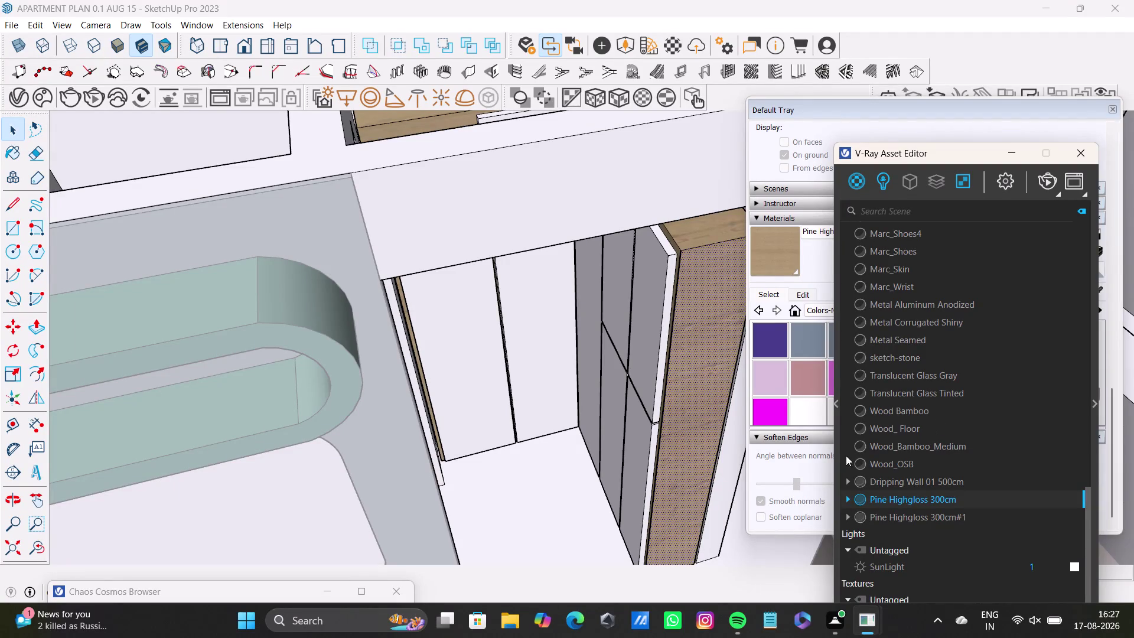
Move the V-Ray Asset Editor down out of the way.
scroll(down, 3)
scroll(up, 3)
scroll(up, 3)
scroll(up, 3)
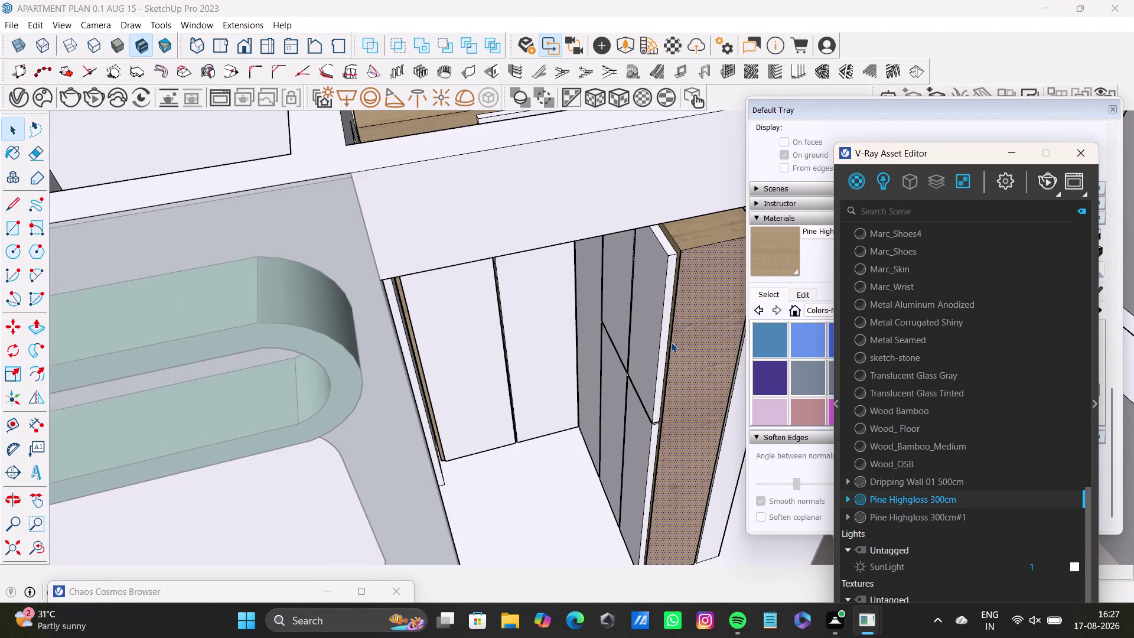
scroll(down, 3)
drag(943, 157, 946, 247)
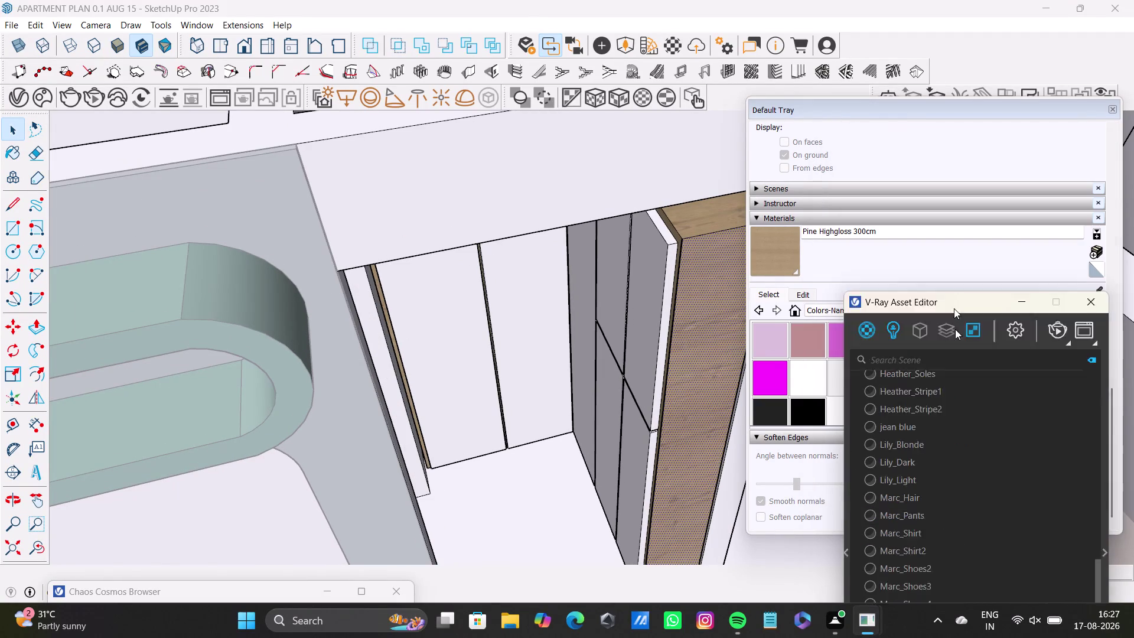
drag(947, 247, 994, 601)
Scroll the named colour swatches and pick 0035_Tan as the paint colour.
scroll(up, 3)
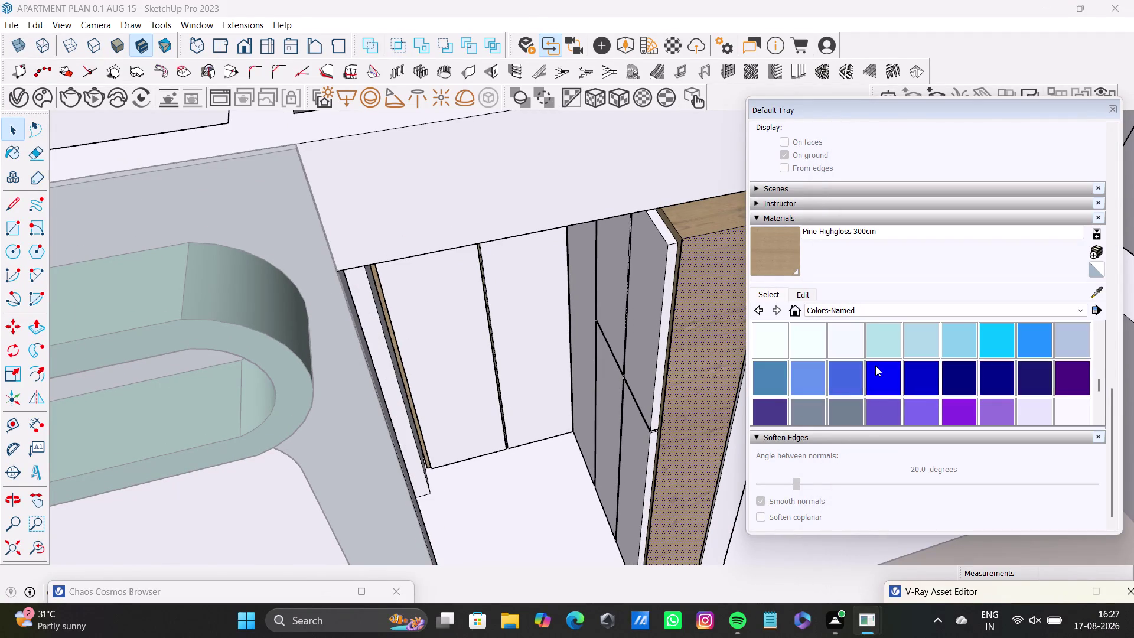
scroll(up, 3)
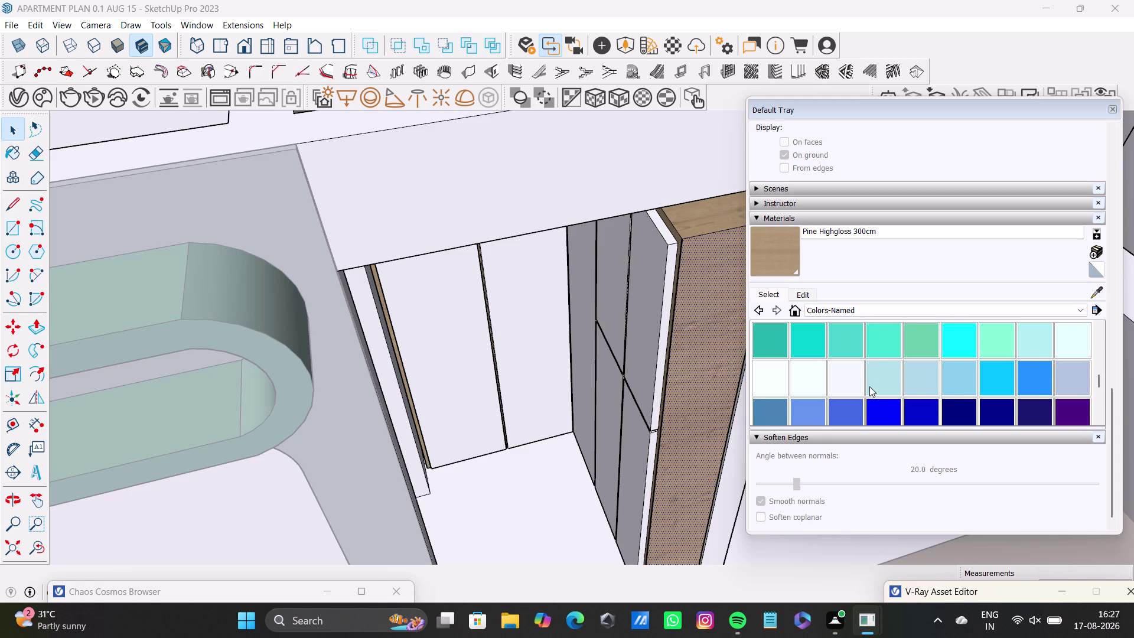
scroll(down, 3)
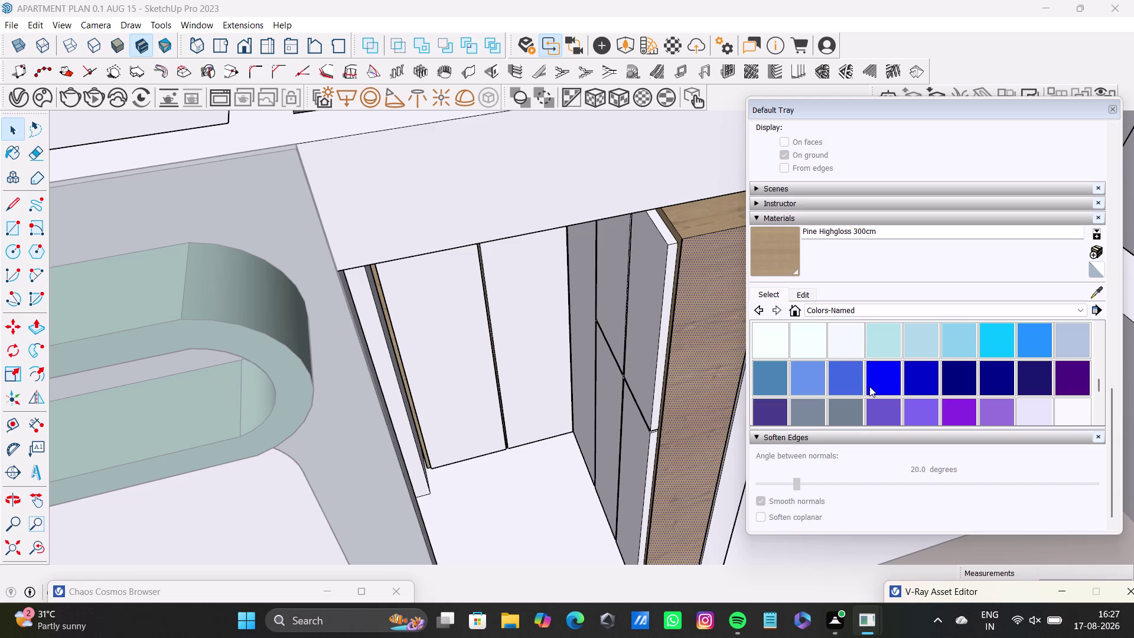
scroll(up, 3)
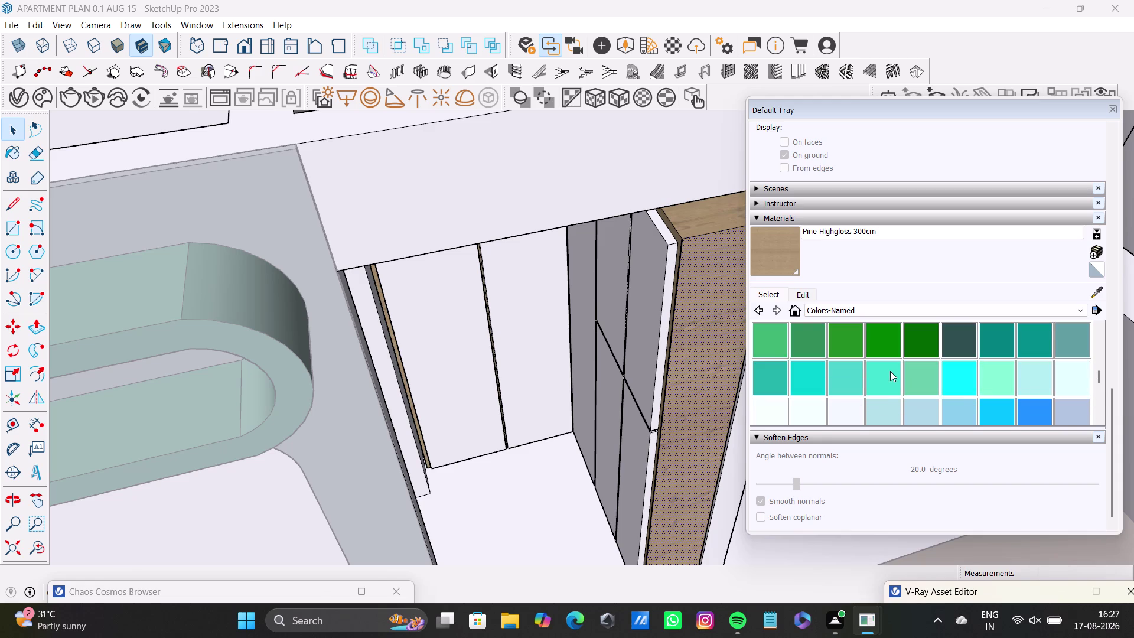
scroll(up, 3)
scroll(up, 3)
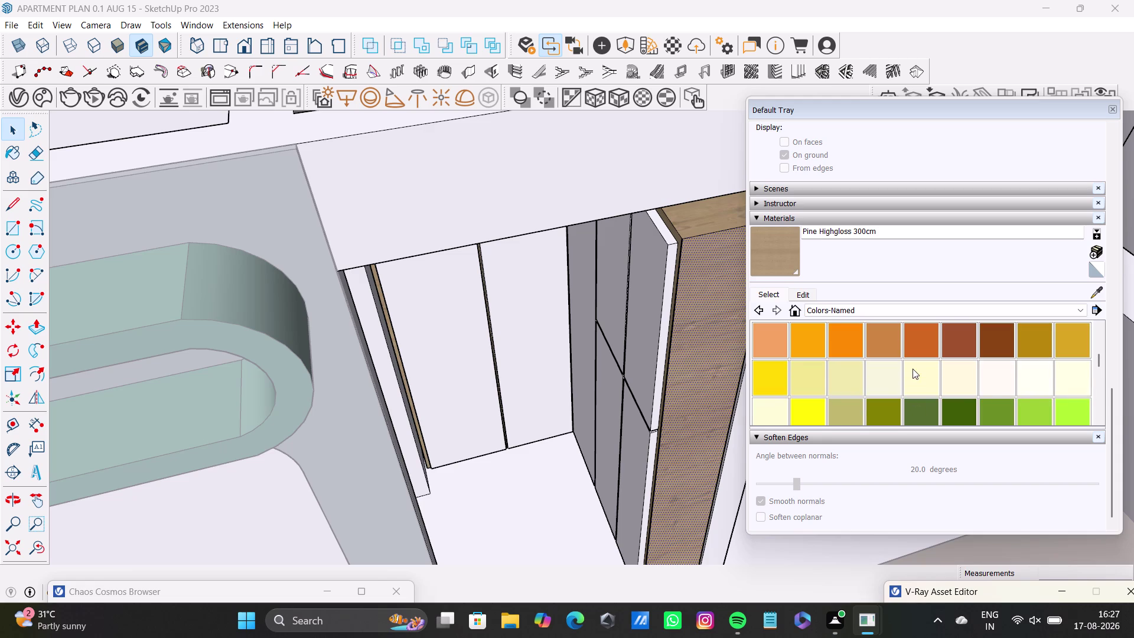
scroll(up, 3)
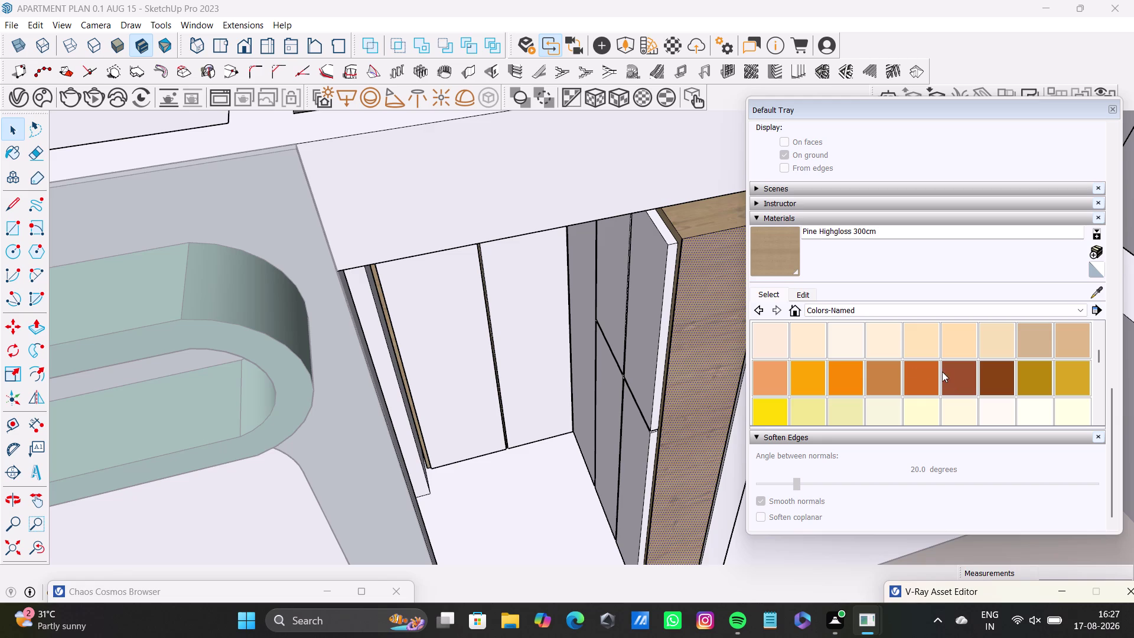
scroll(up, 3)
scroll(down, 3)
click(1037, 381)
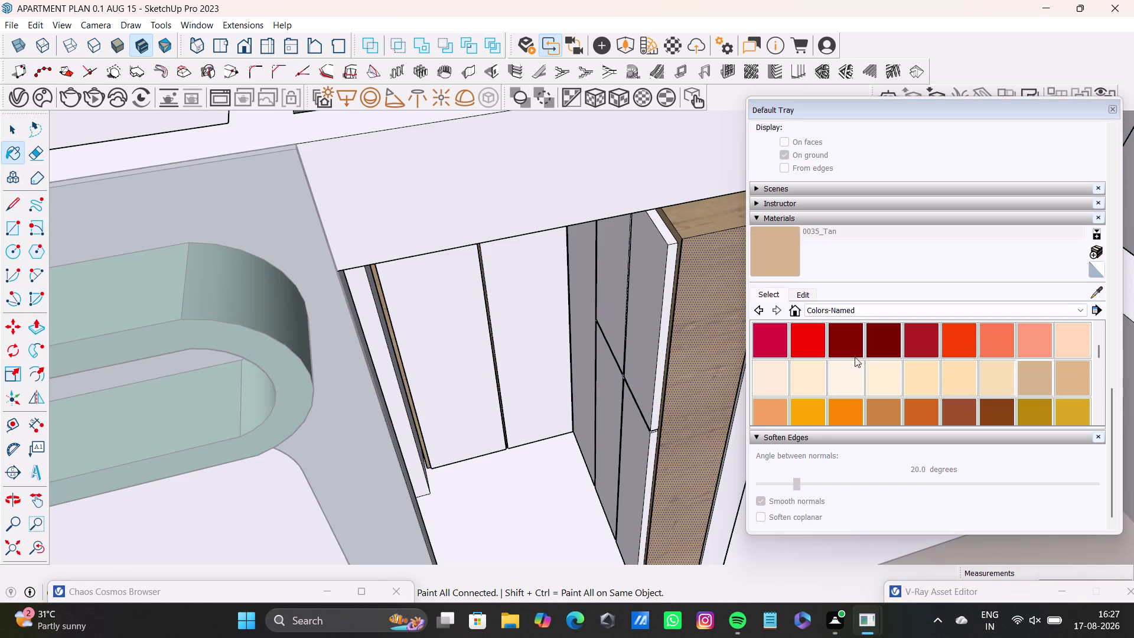
Paint the tall end panel and its edge strips with 0034_Wheat.
click(646, 321)
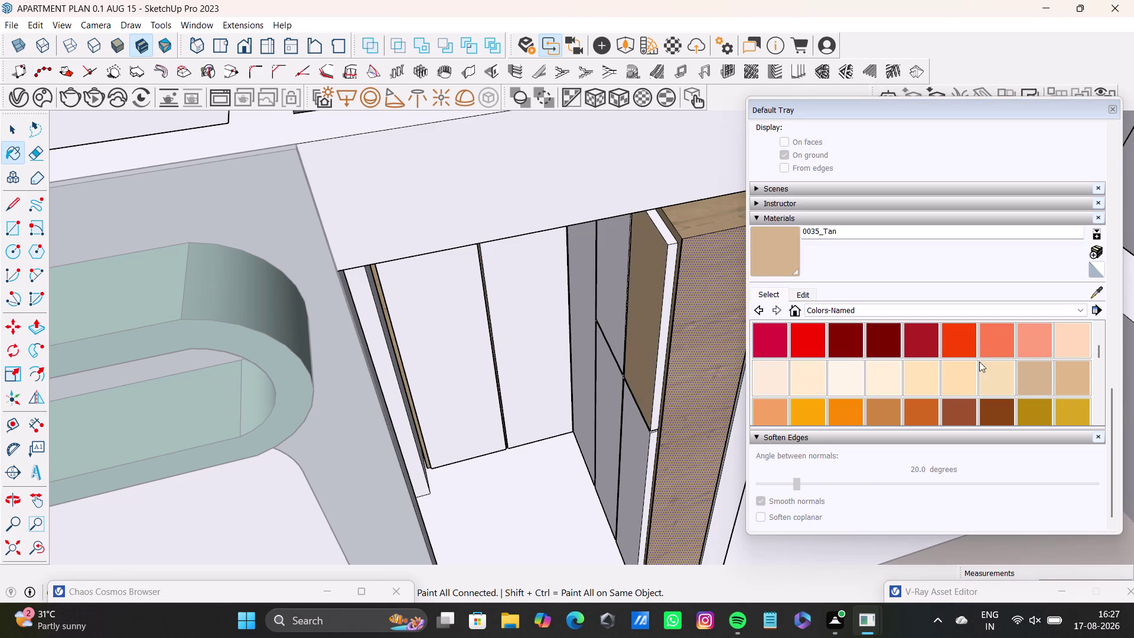
click(990, 382)
click(651, 290)
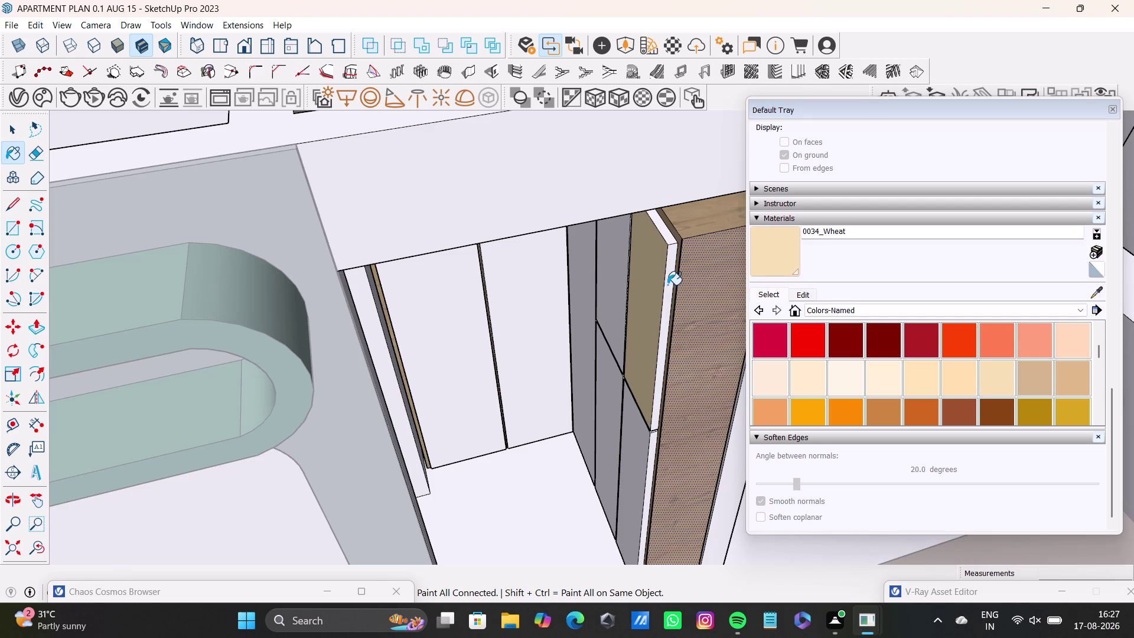
click(667, 285)
click(665, 238)
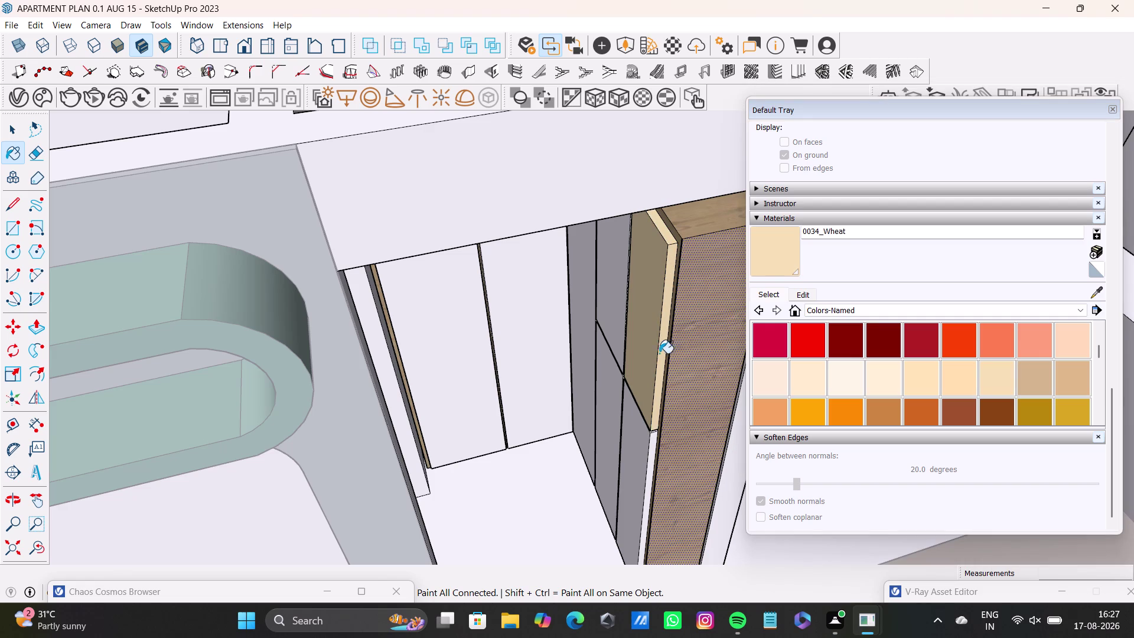
Paint the panel's lower faces and narrow joint edge wheat.
middle_drag(629, 443, 694, 429)
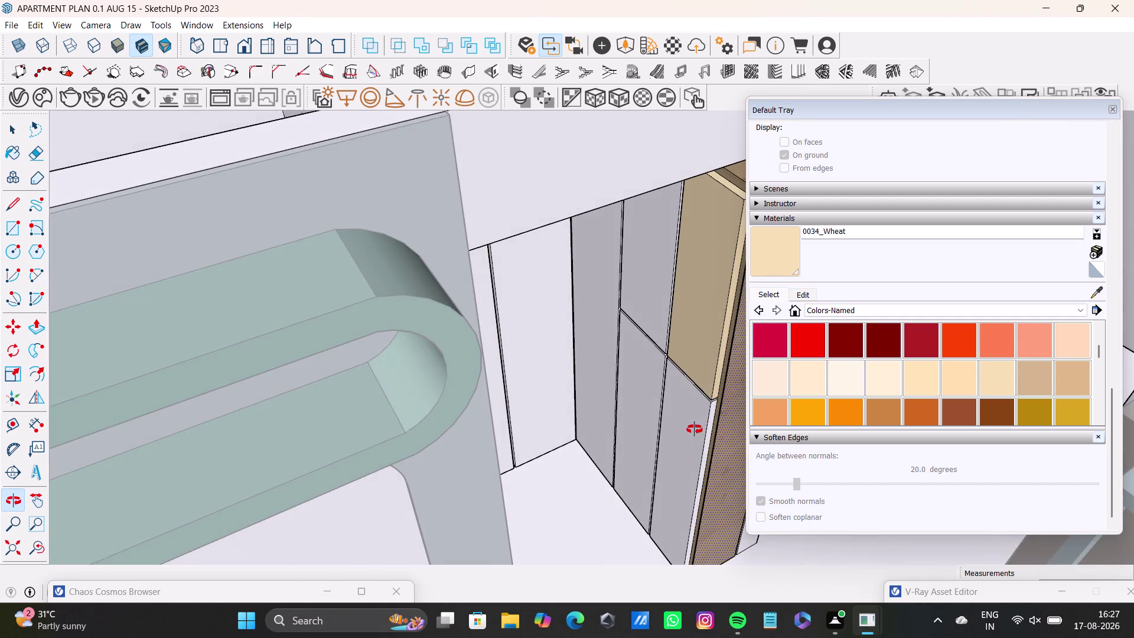
middle_drag(695, 429, 691, 422)
click(690, 417)
click(709, 415)
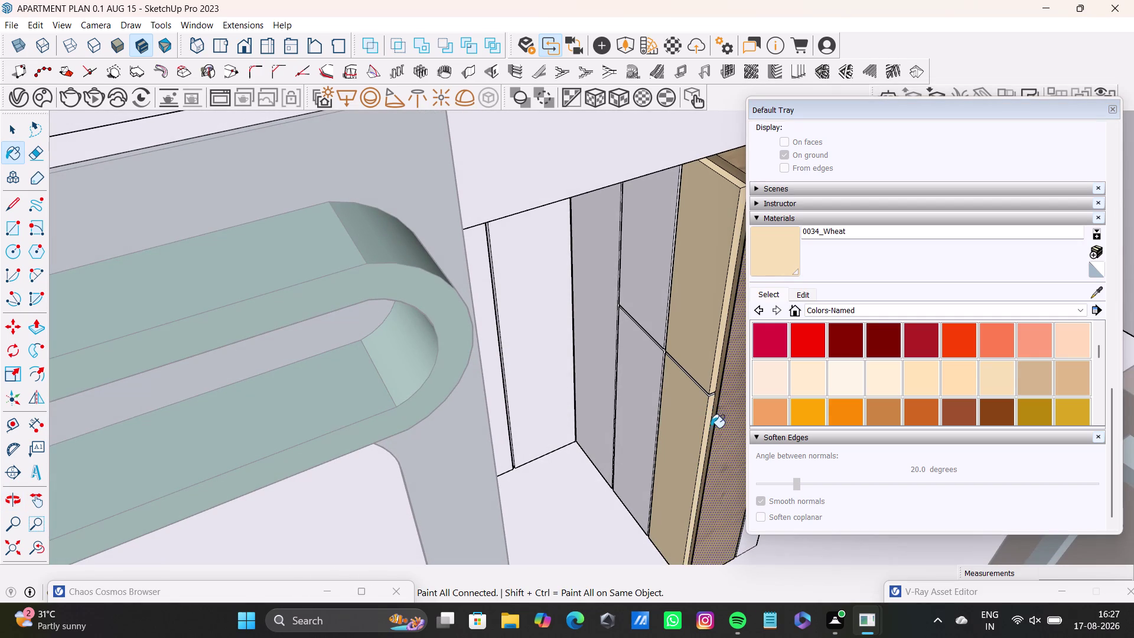
scroll(up, 3)
middle_drag(707, 374, 705, 352)
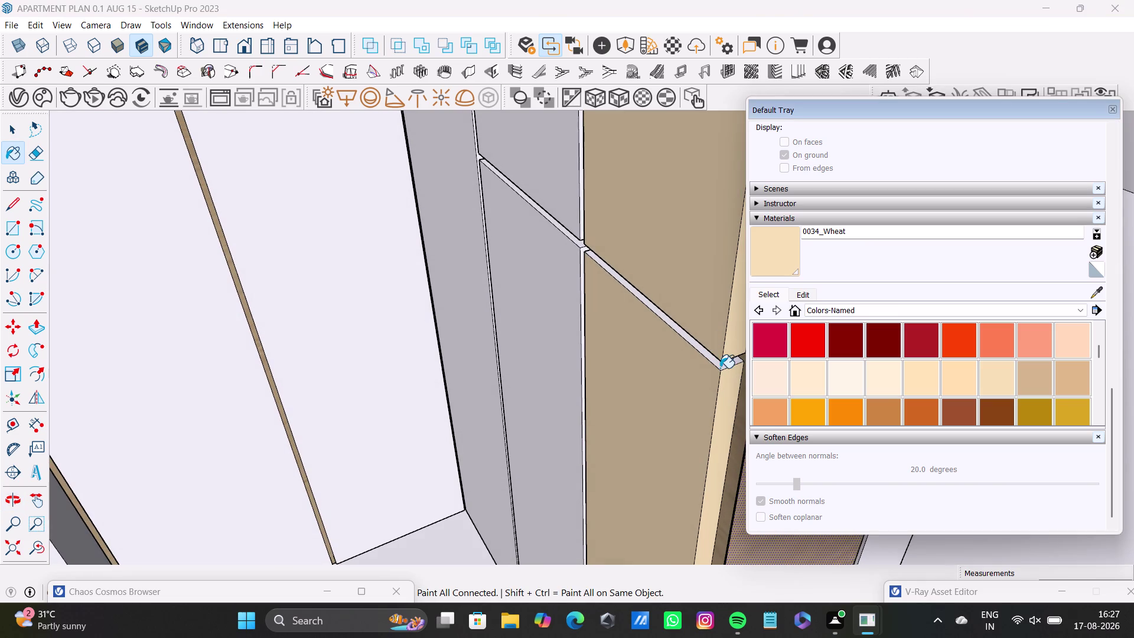
click(724, 363)
scroll(down, 3)
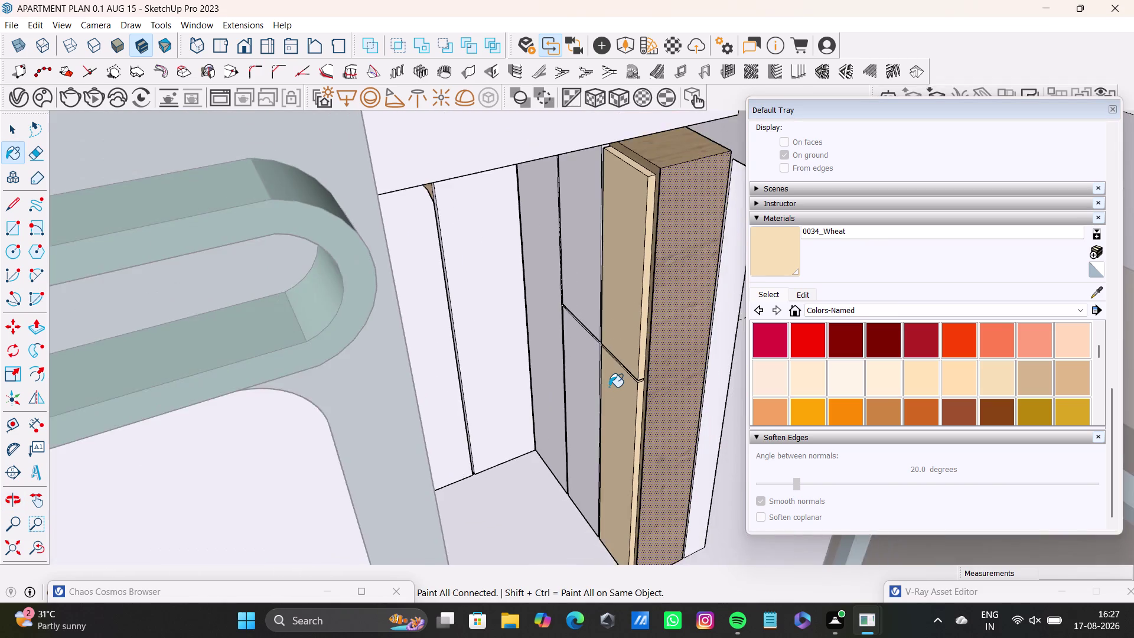
middle_drag(608, 387, 552, 443)
scroll(down, 3)
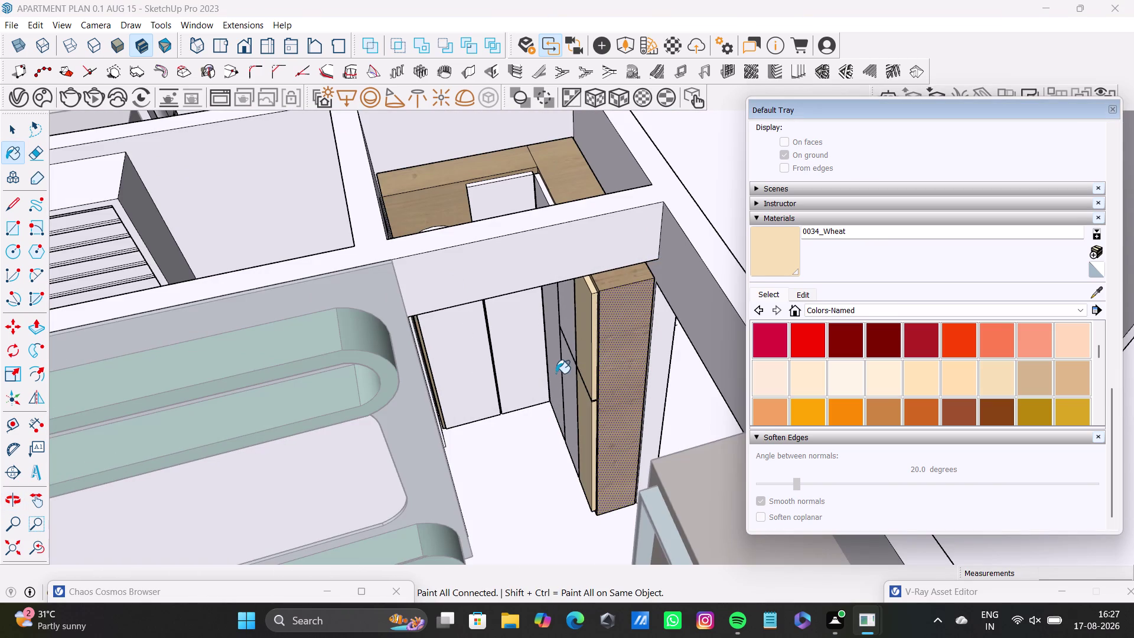
Undo the last seven paint operations.
key(ctrl+z)
key(ctrl+z)
key(ctrl+z)
key(ctrl+z)
key(ctrl+z)
key(ctrl+z)
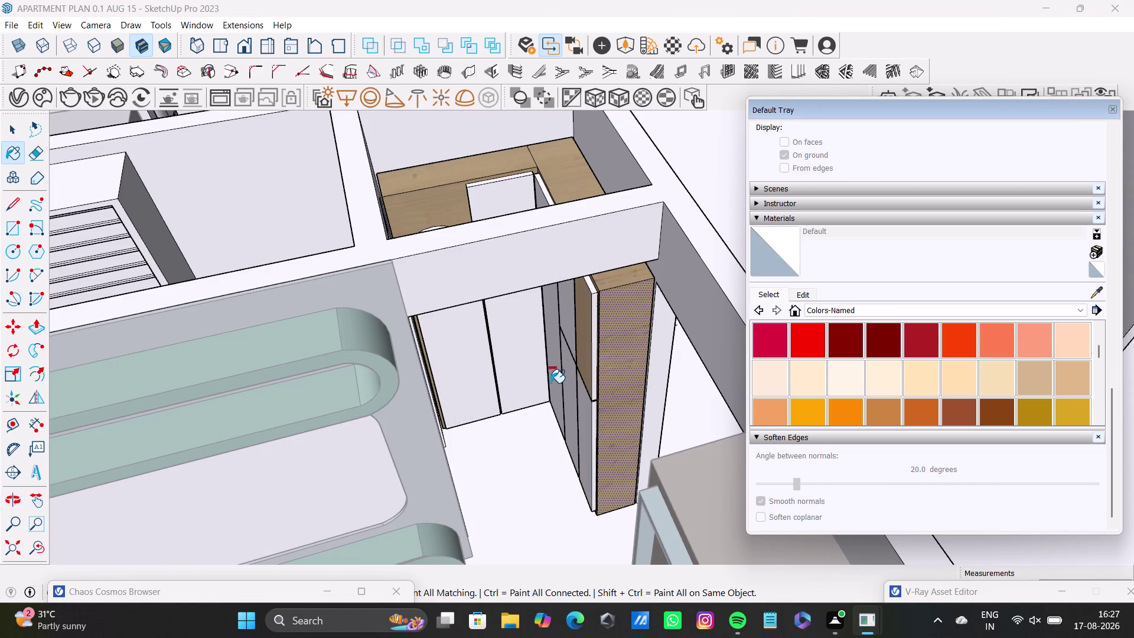
key(ctrl+z)
Orbit the view round to face the wardrobe shutters.
scroll(down, 3)
middle_drag(557, 420, 584, 334)
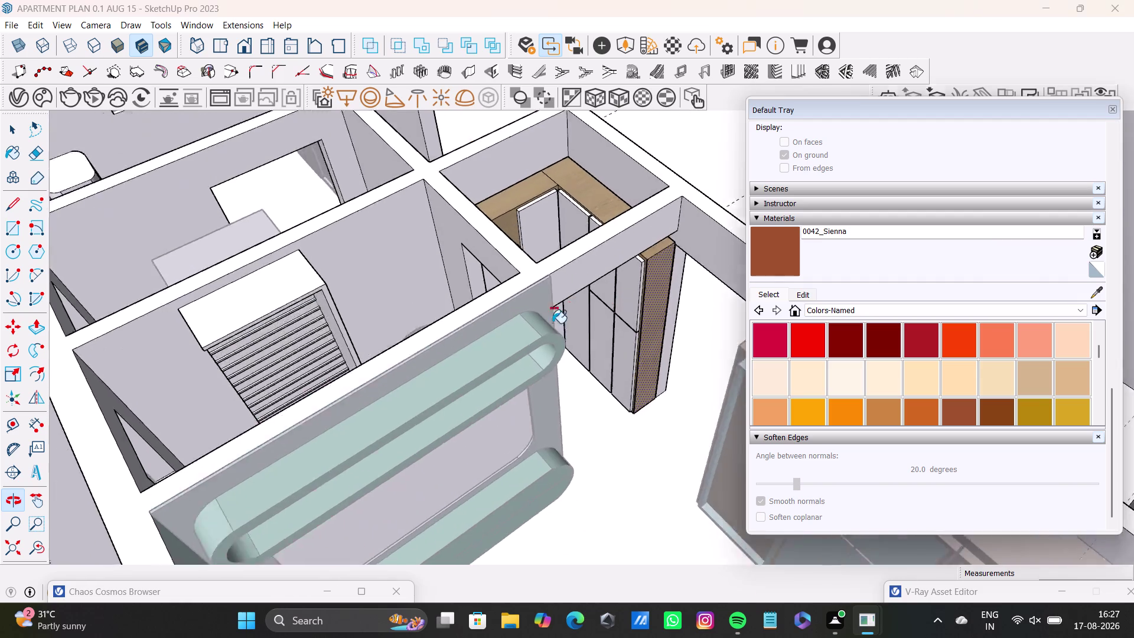
middle_drag(524, 373, 472, 356)
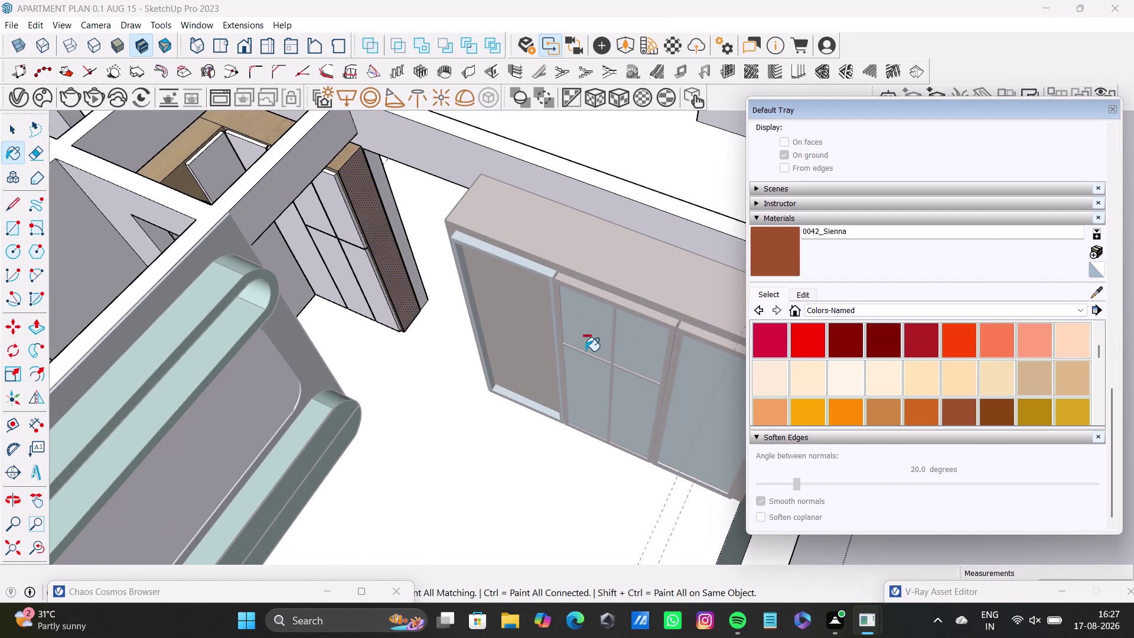
scroll(up, 3)
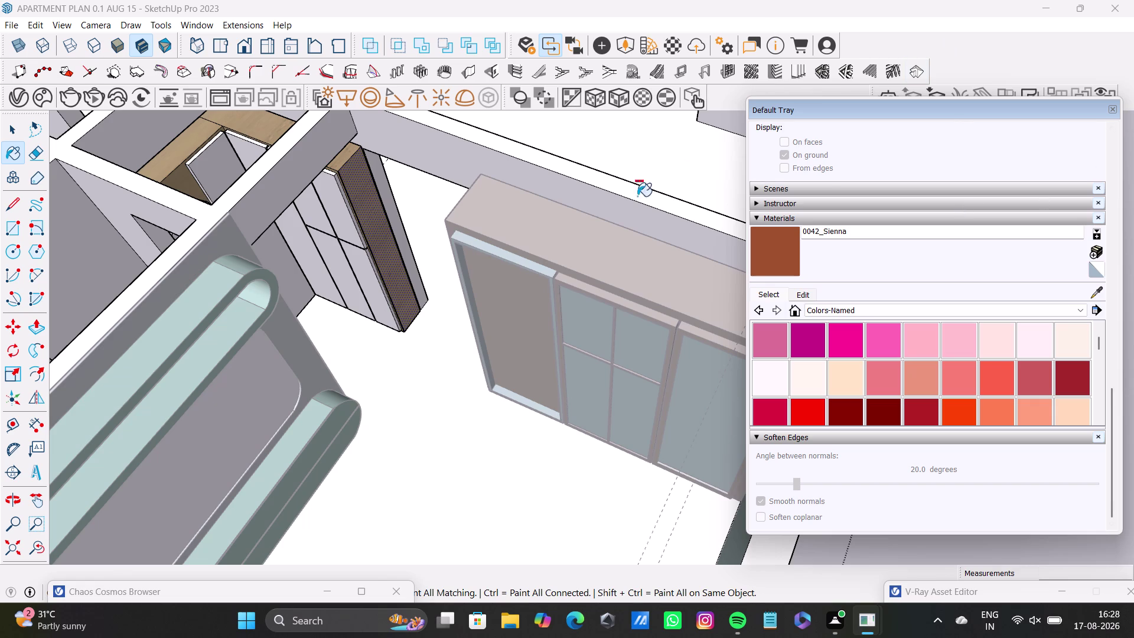
Switch to Select and drag the Default Tray down out of the way.
key(space)
drag(914, 103, 931, 414)
click(974, 300)
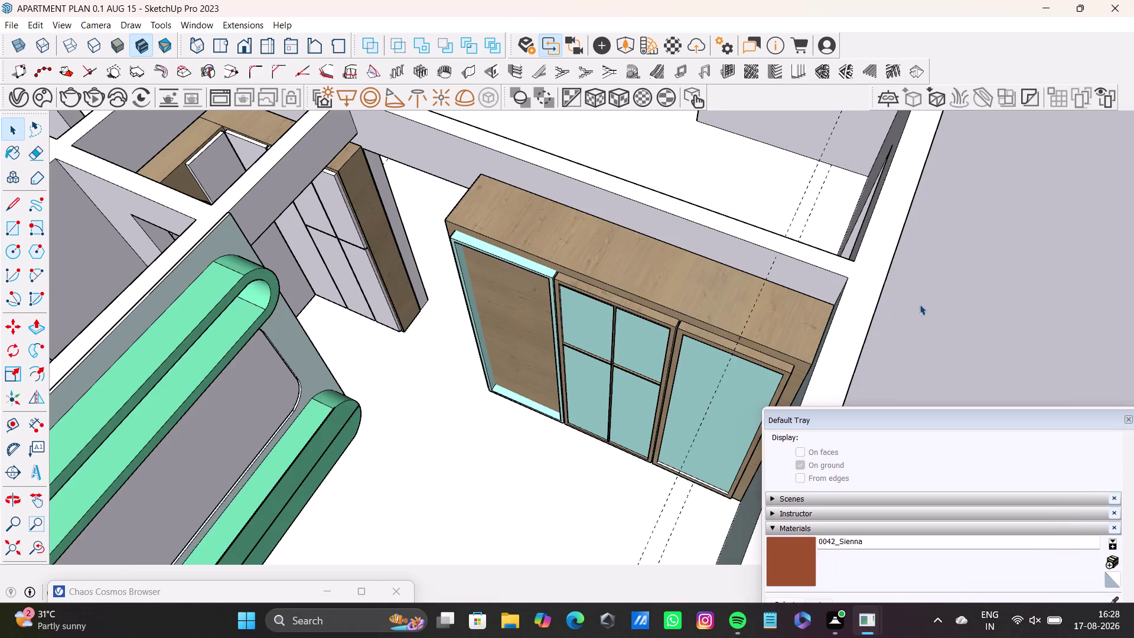
Centre the curved shelf panel in the view, with the materials tray back beside it.
middle_drag(836, 325, 906, 378)
middle_drag(853, 378, 694, 355)
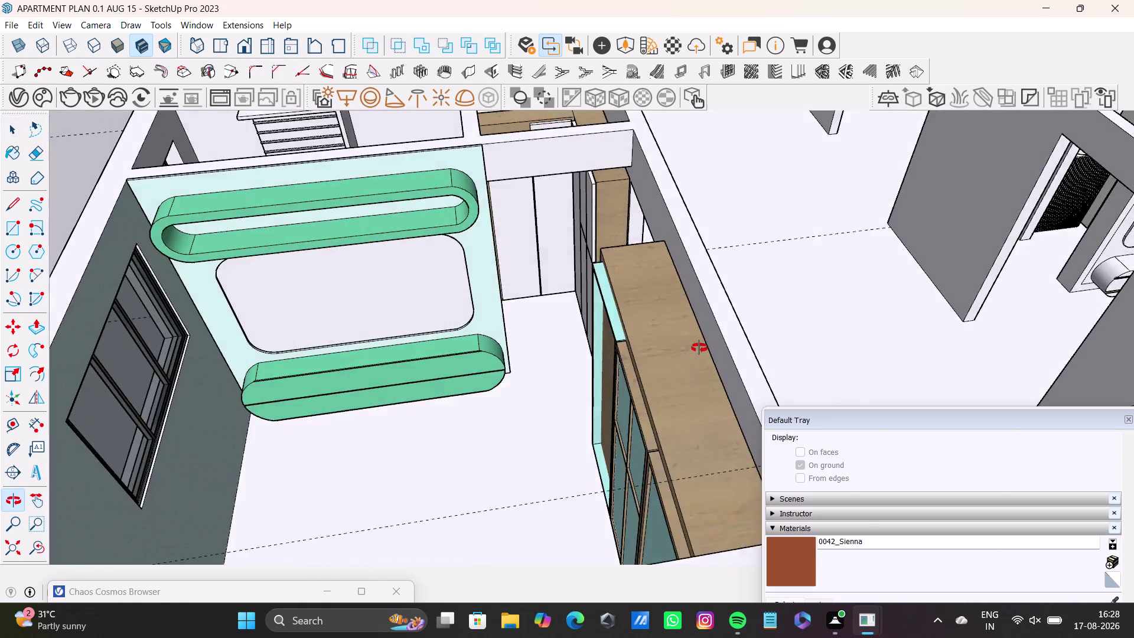
middle_drag(693, 355, 829, 312)
middle_drag(796, 329, 849, 311)
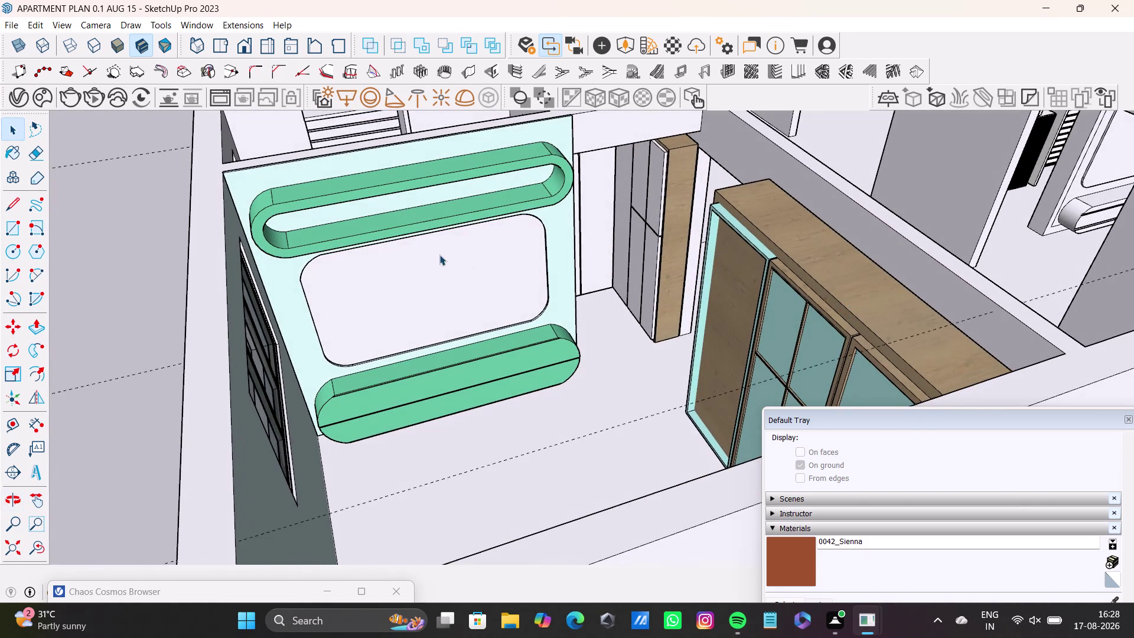
middle_drag(629, 304, 617, 318)
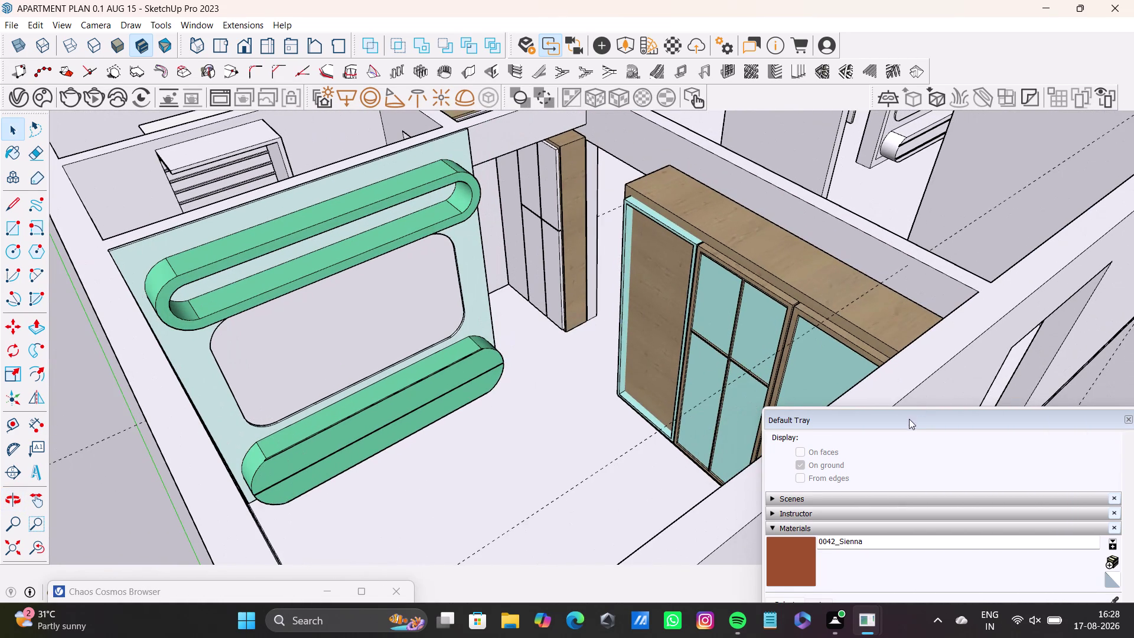
drag(909, 419, 921, 163)
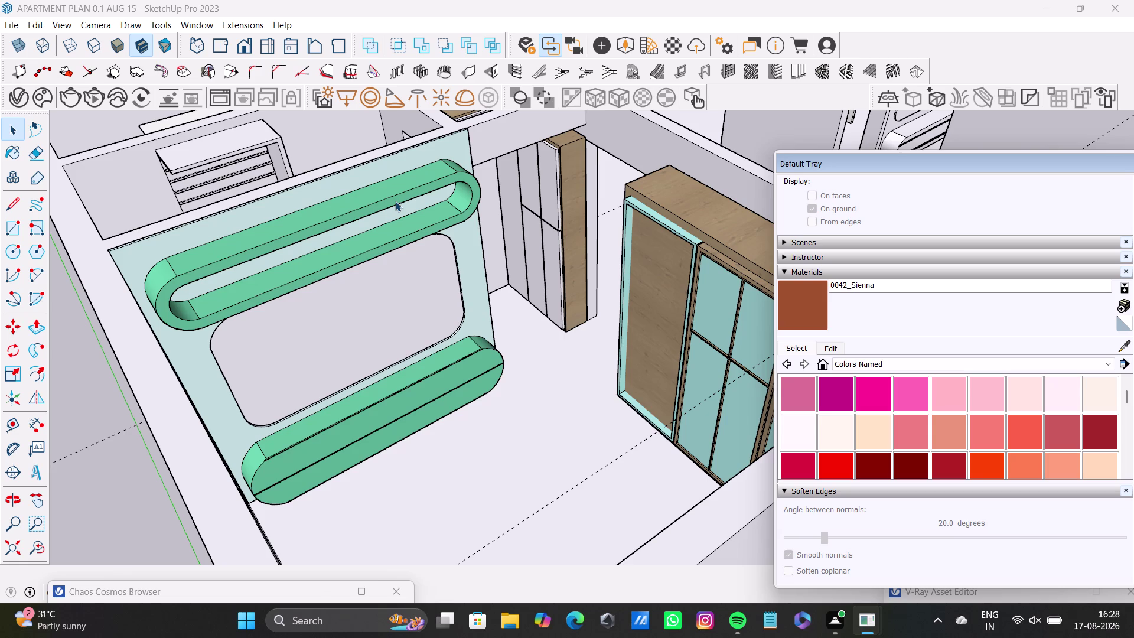
triple_click(395, 198)
triple_click(396, 198)
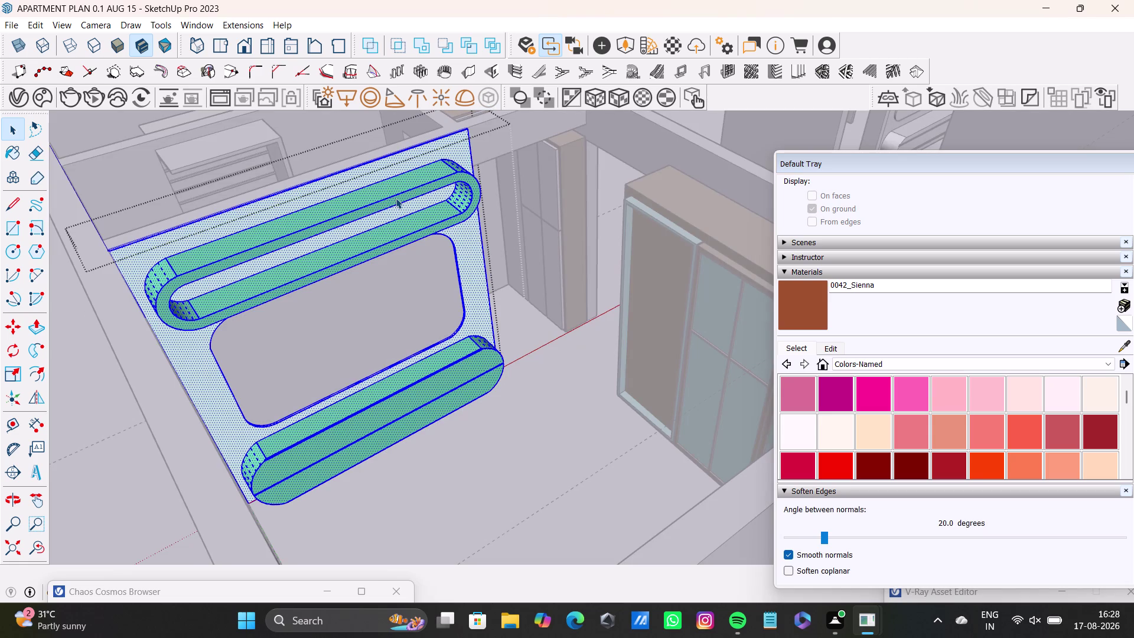
triple_click(399, 199)
click(398, 200)
middle_drag(454, 224, 339, 278)
scroll(up, 3)
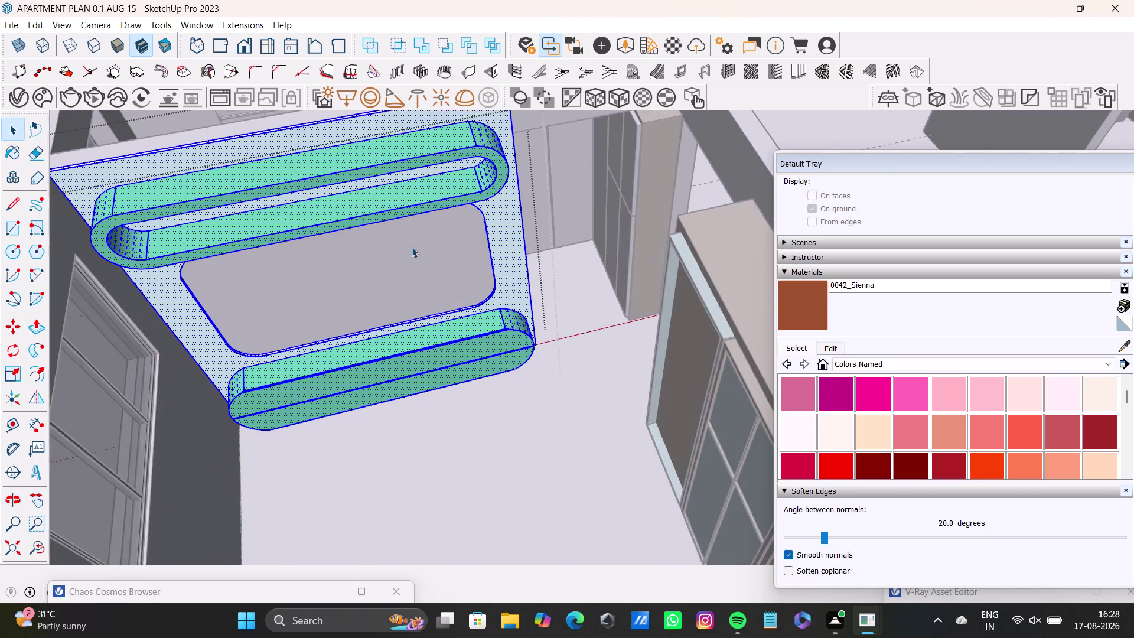
scroll(up, 3)
middle_drag(431, 244, 472, 347)
double_click(470, 259)
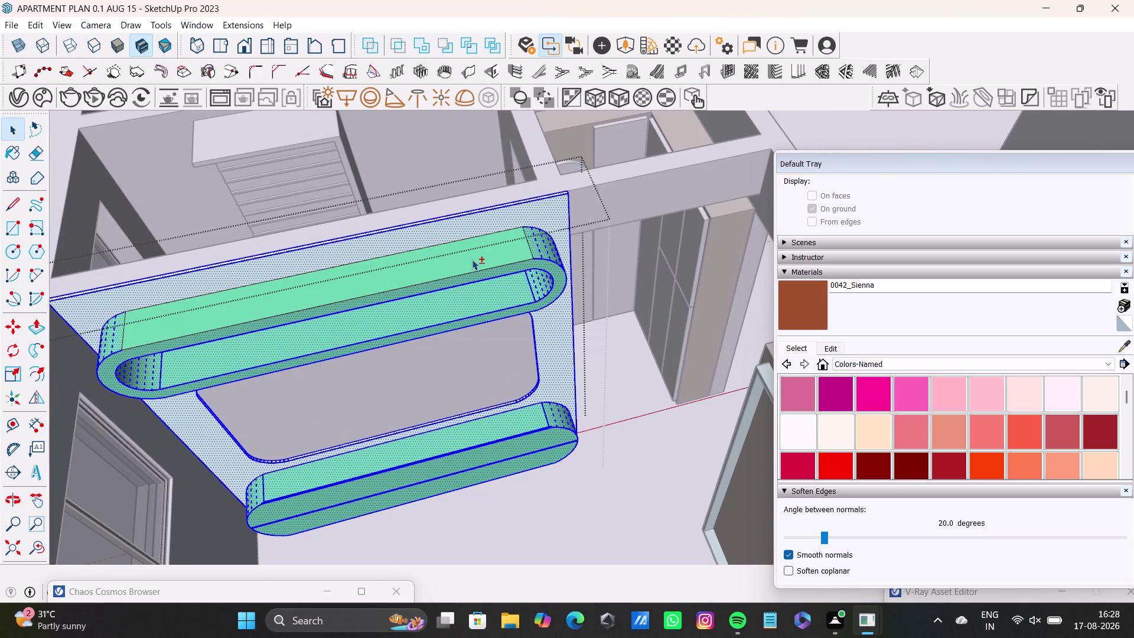
double_click(472, 259)
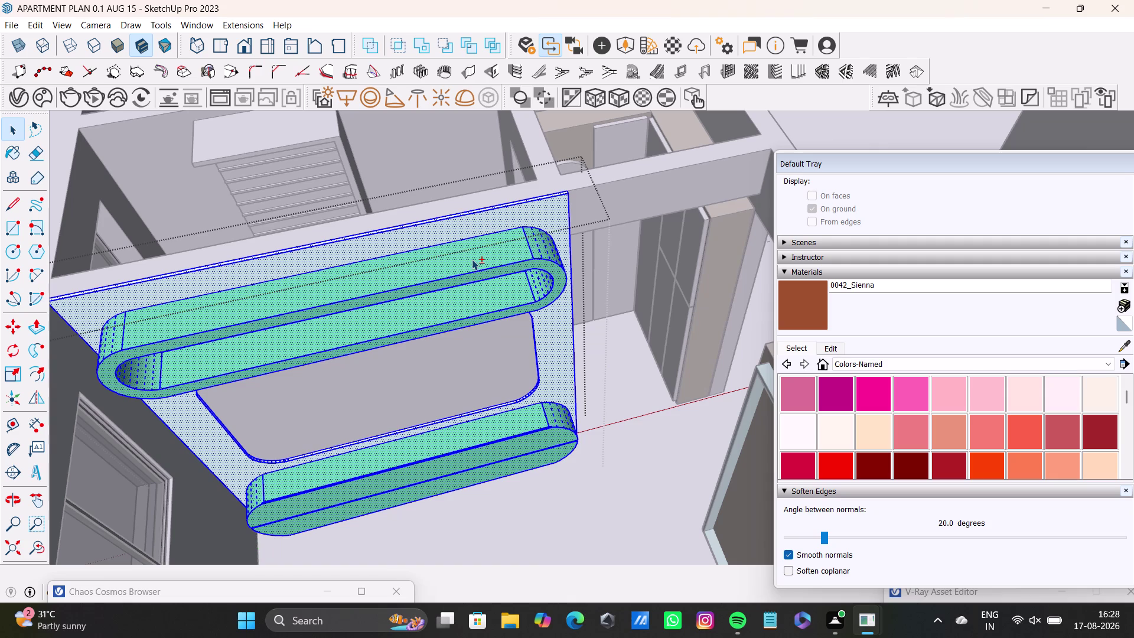
middle_drag(550, 385, 517, 340)
click(536, 337)
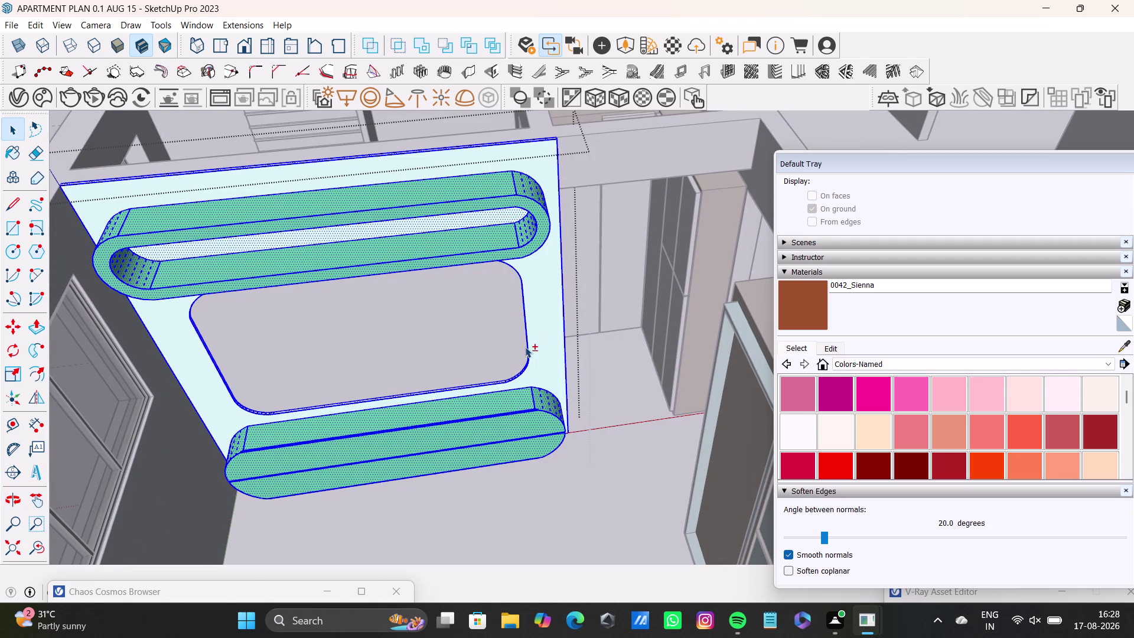
click(520, 367)
click(524, 371)
scroll(up, 3)
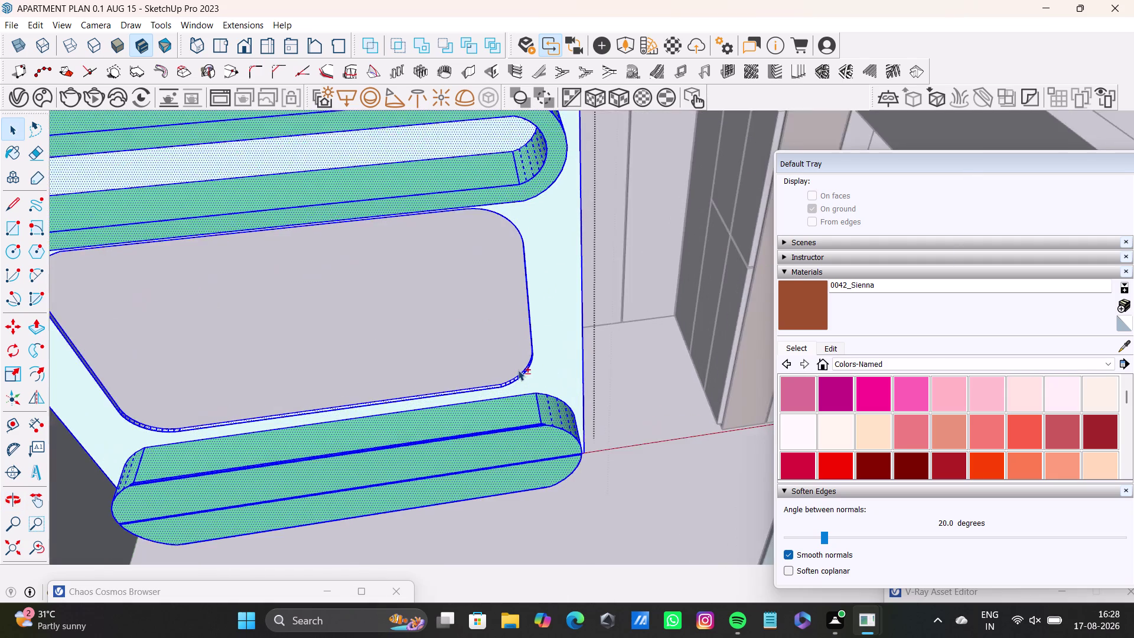
scroll(up, 3)
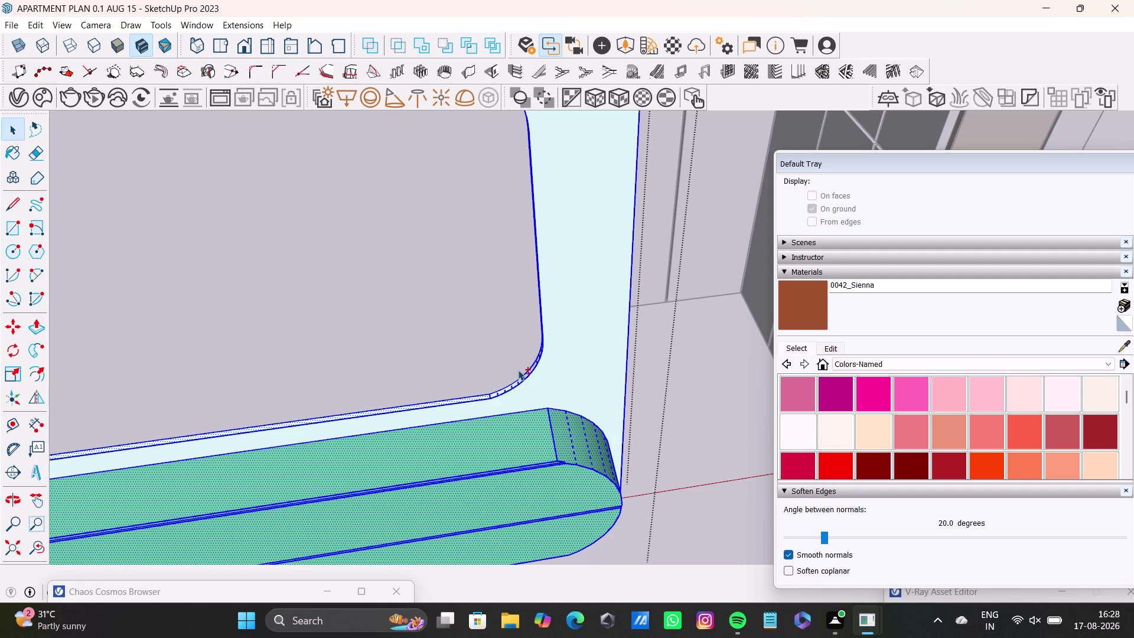
scroll(up, 3)
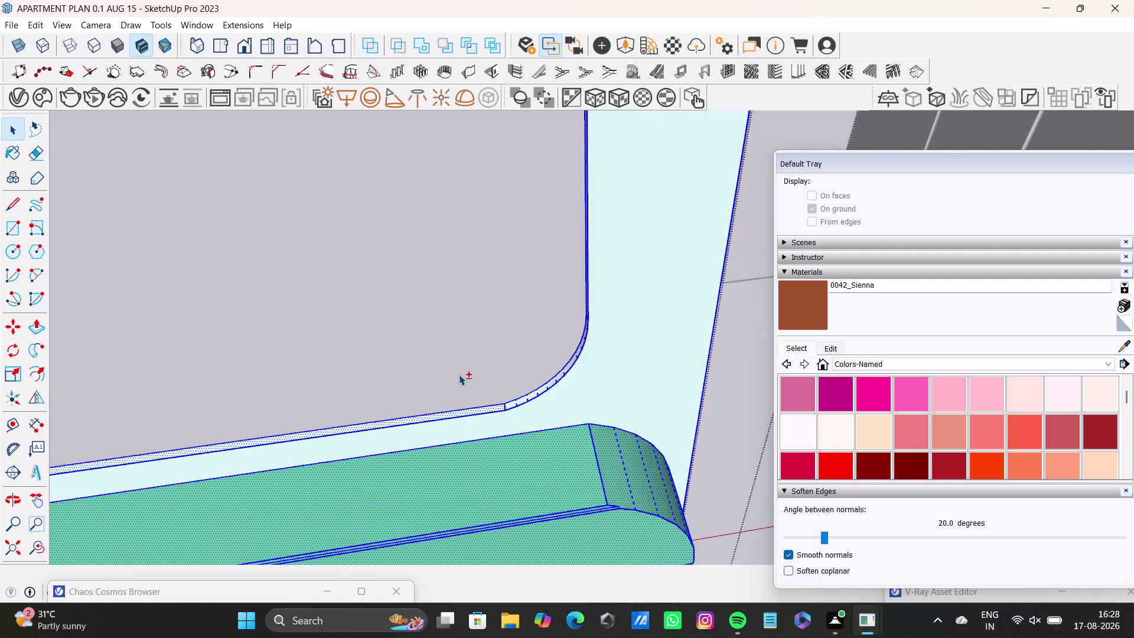
scroll(up, 3)
scroll(down, 3)
click(495, 406)
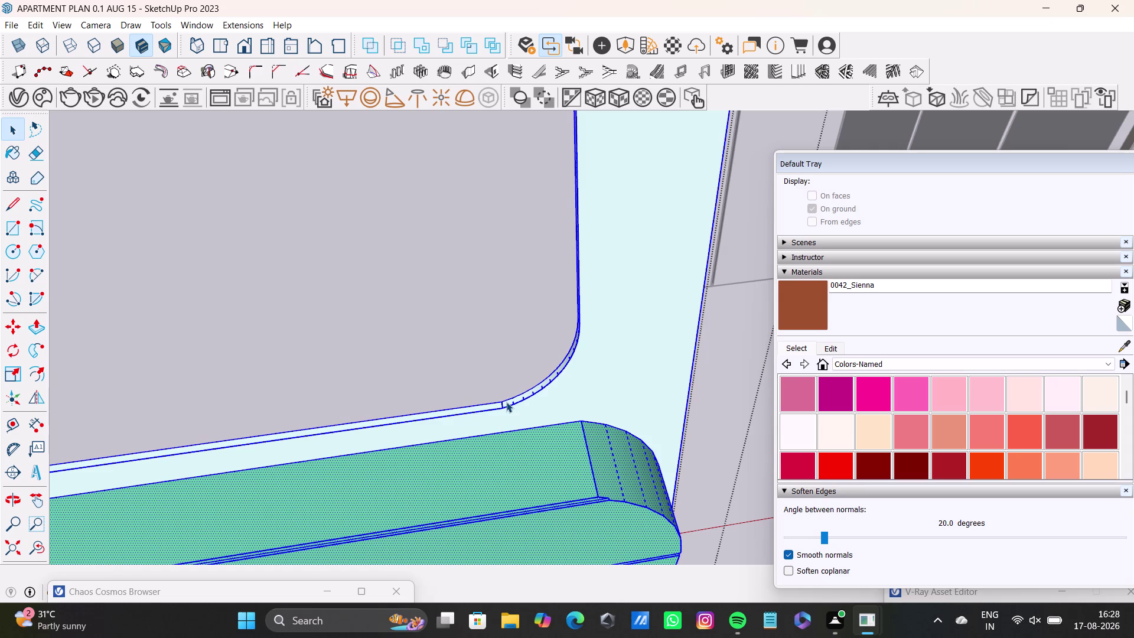
scroll(up, 3)
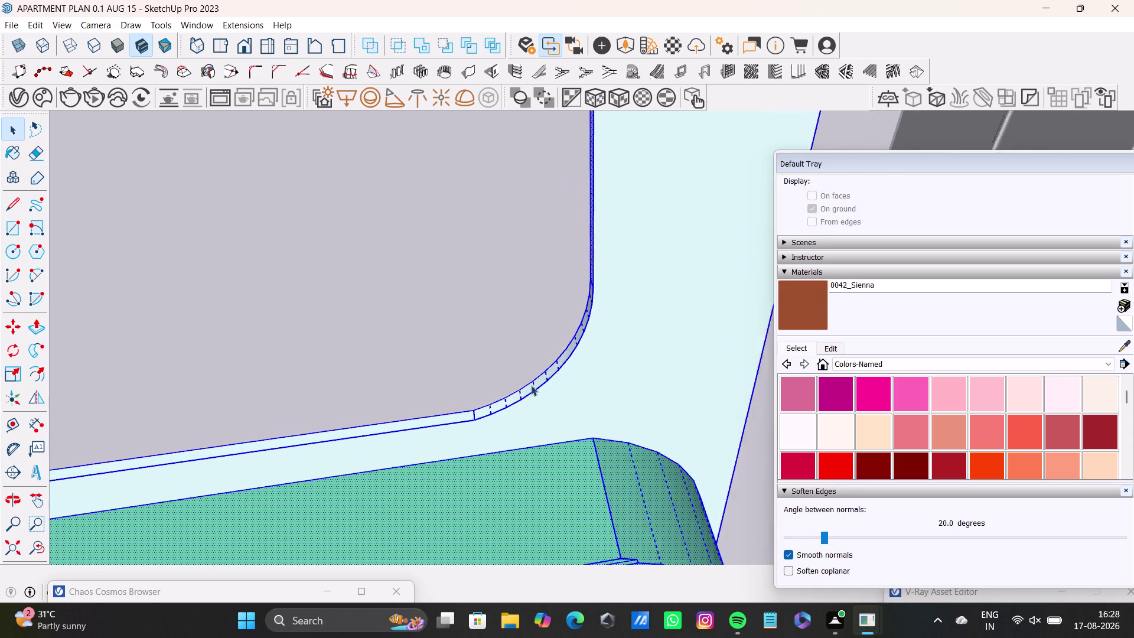
scroll(up, 3)
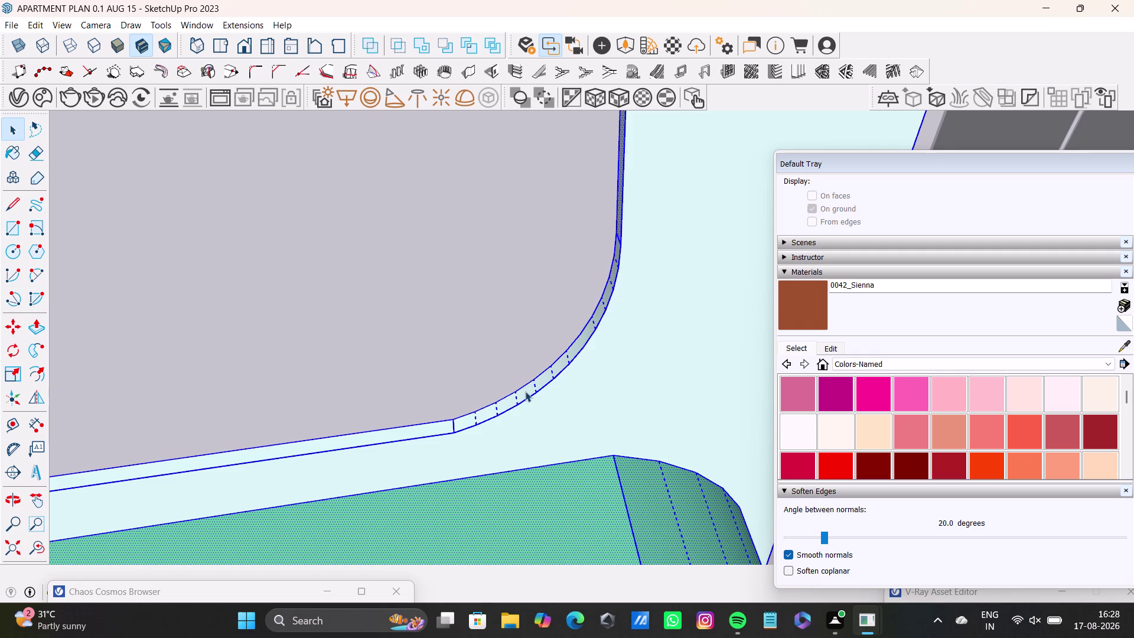
Pull back and orbit to the corner and the lower shelf's end.
scroll(up, 3)
scroll(up, 3)
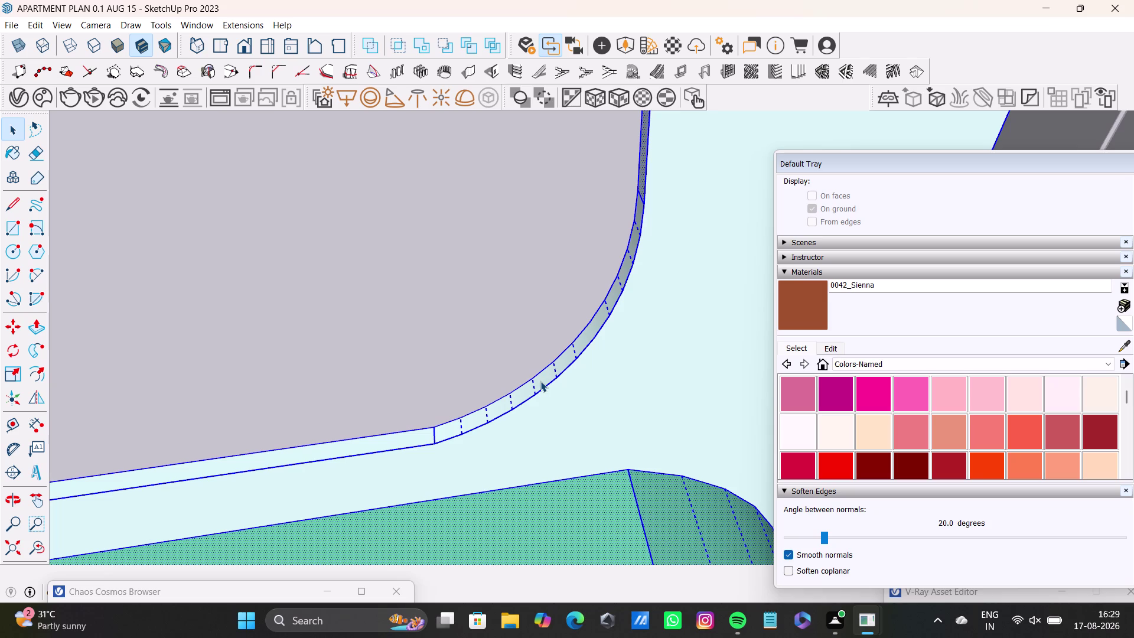
scroll(down, 3)
scroll(down, 3)
scroll(up, 3)
scroll(down, 3)
middle_drag(352, 392, 366, 382)
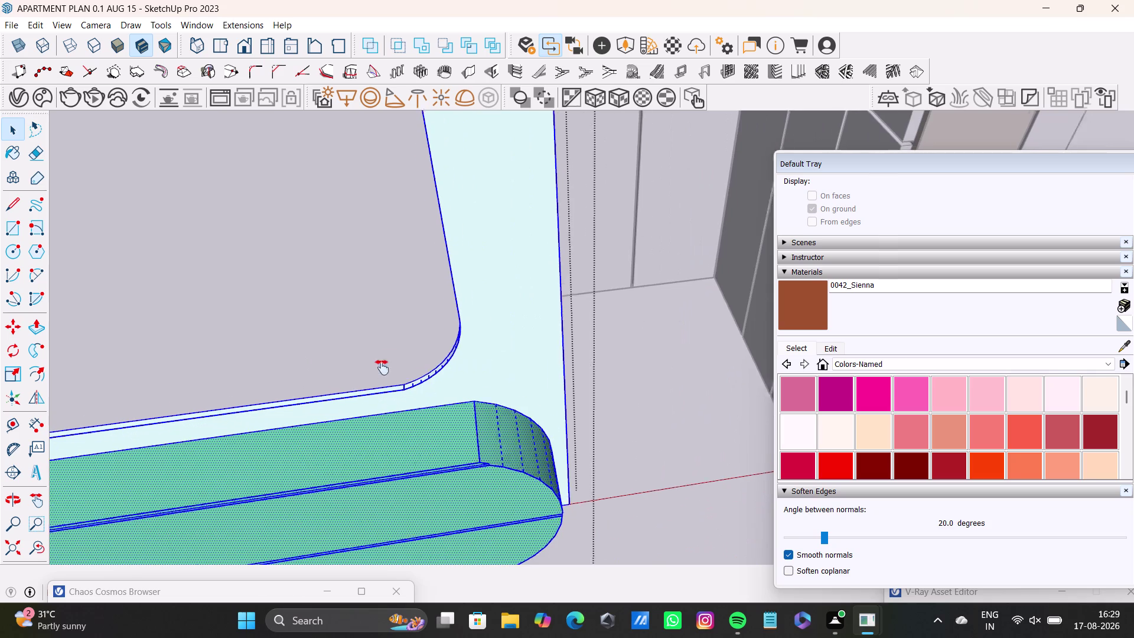
middle_drag(366, 381, 551, 350)
Clear the selection and select the whole curved lower shelf's faces.
click(564, 439)
triple_click(573, 465)
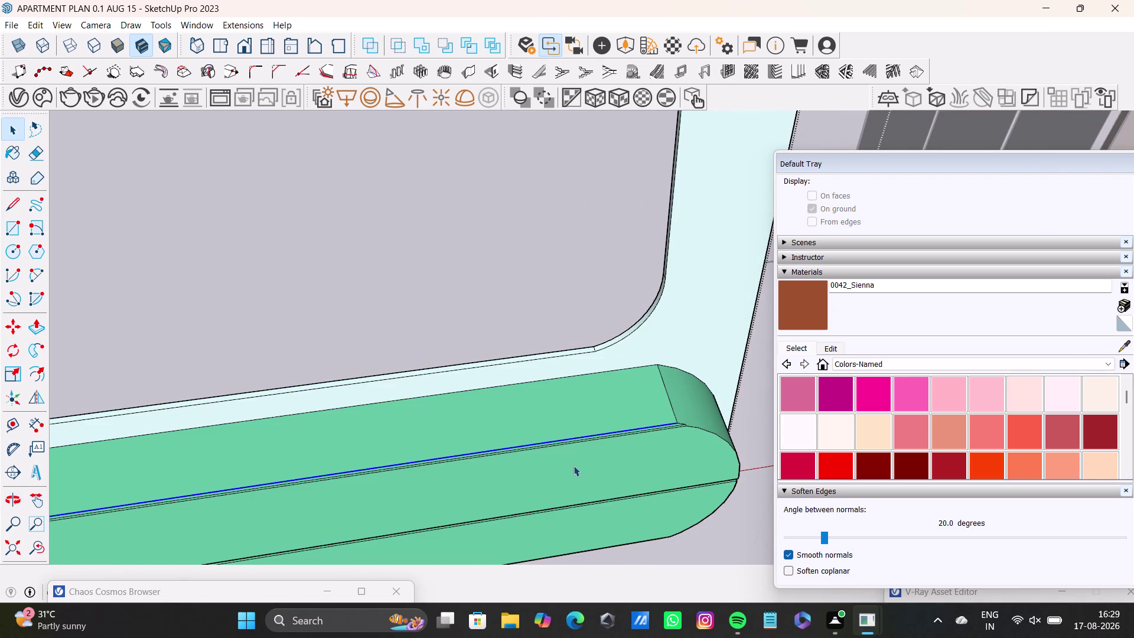
click(588, 437)
double_click(588, 425)
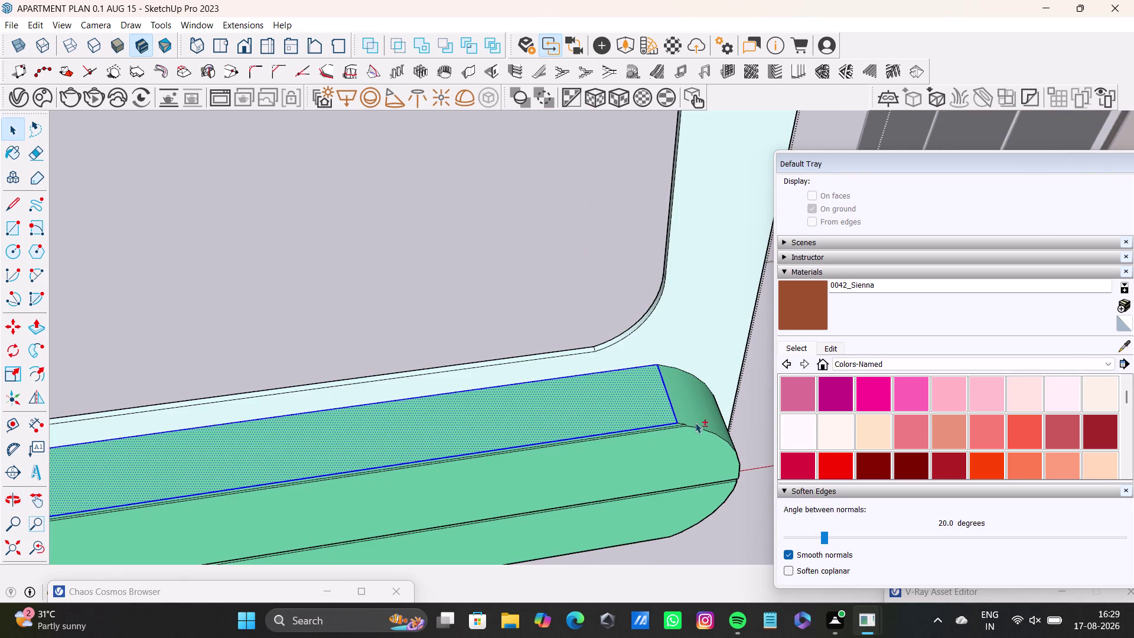
double_click(694, 411)
double_click(665, 466)
middle_drag(615, 468, 680, 336)
double_click(642, 412)
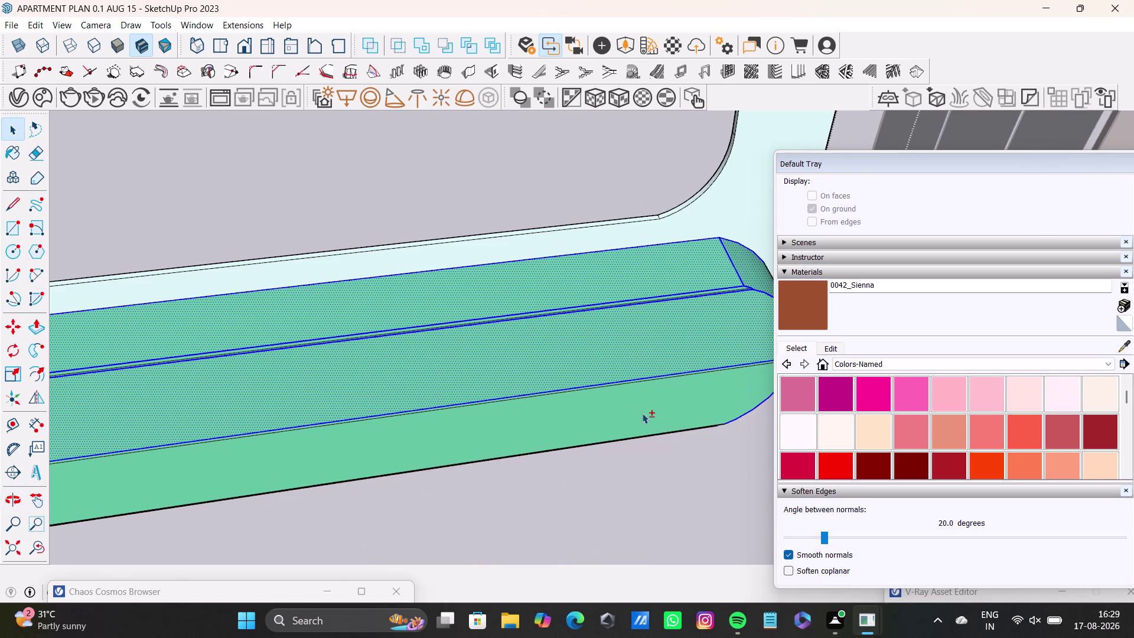
middle_drag(472, 404, 740, 392)
scroll(up, 3)
double_click(209, 355)
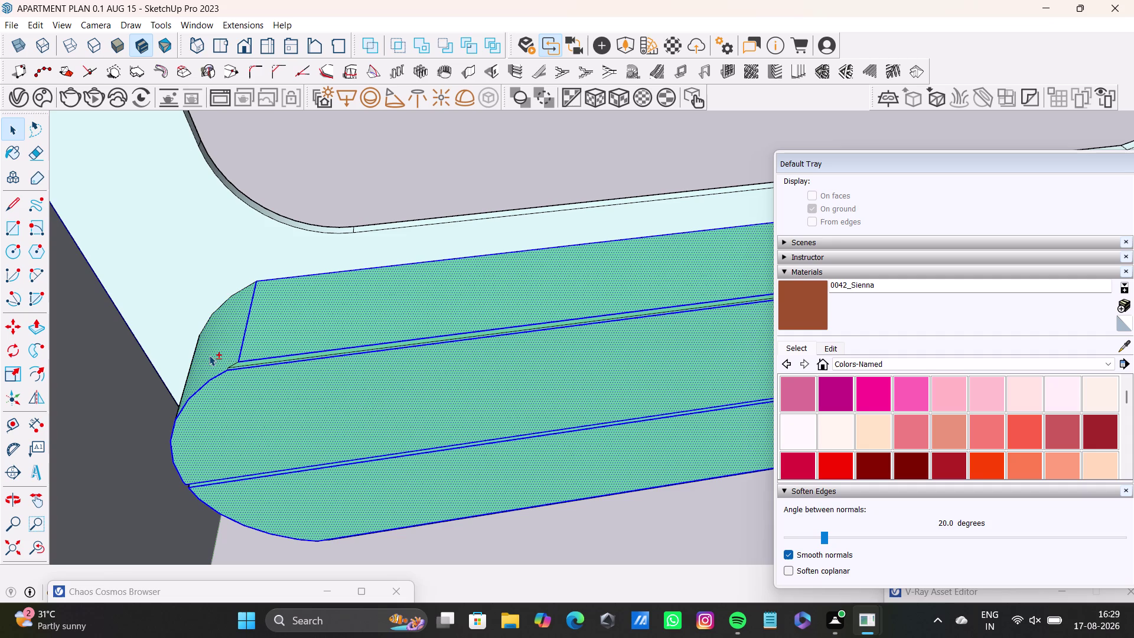
Orbit around to inspect the lower shelf's front and underside.
middle_drag(465, 437, 388, 391)
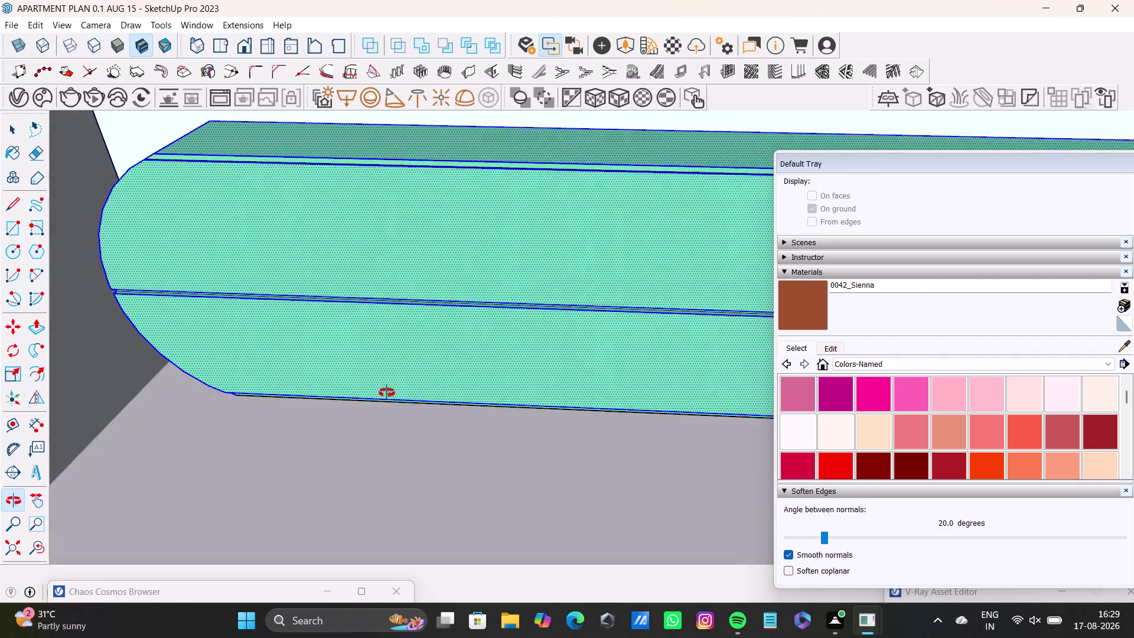
middle_drag(388, 391, 387, 393)
scroll(up, 3)
middle_drag(401, 402, 373, 471)
middle_drag(371, 451, 386, 332)
scroll(up, 3)
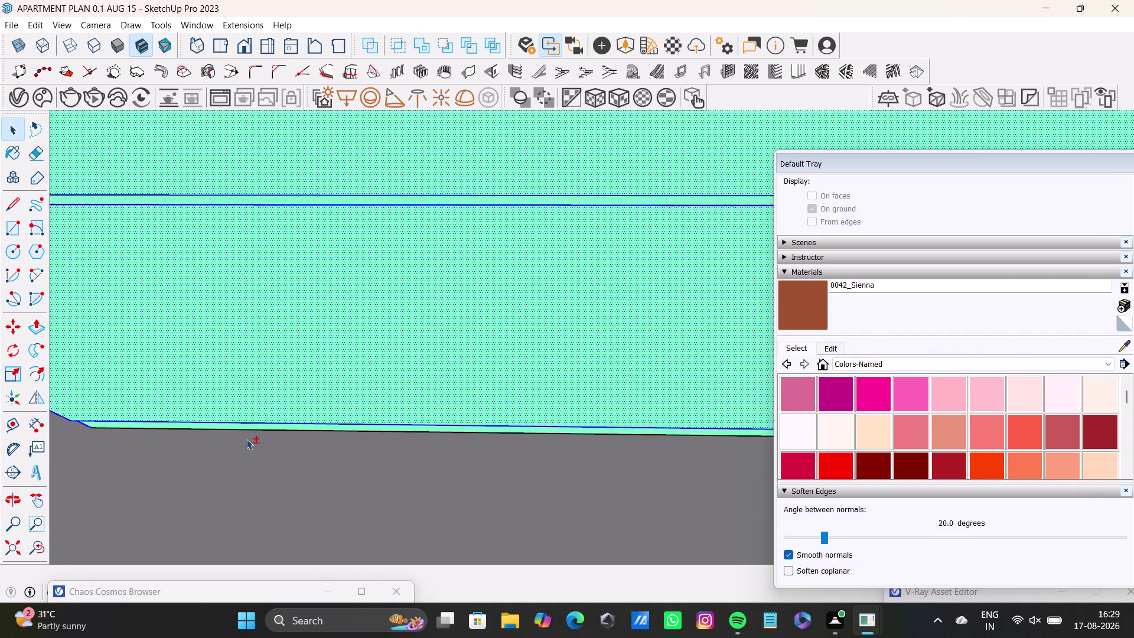
scroll(up, 3)
click(283, 425)
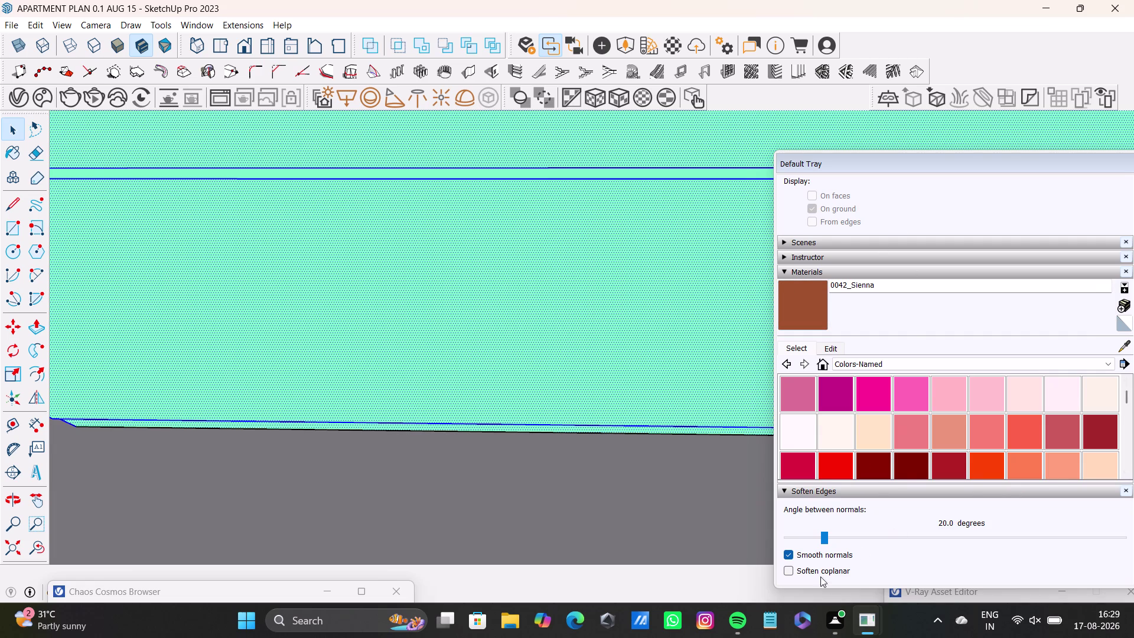
Float the Default Tray and put the Paint Bucket in sample mode.
drag(1027, 158, 906, 240)
click(1000, 428)
scroll(down, 3)
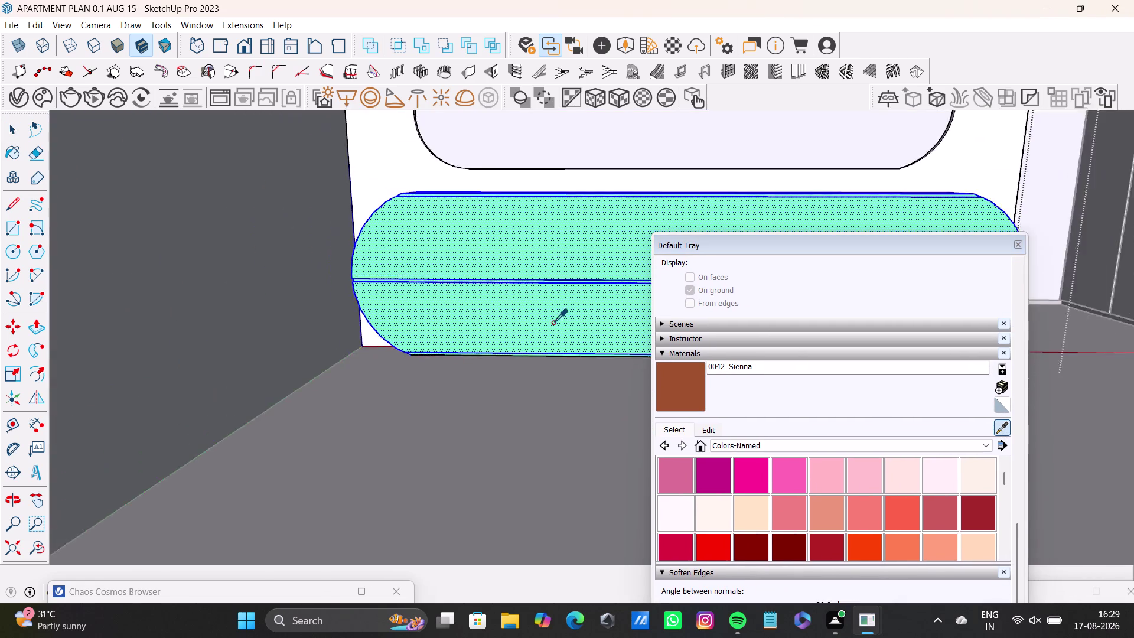
scroll(down, 3)
click(11, 554)
Pull back to bring the wall unit's room into view.
middle_drag(657, 278, 594, 504)
middle_drag(581, 298, 553, 445)
scroll(up, 3)
middle_drag(605, 218, 341, 209)
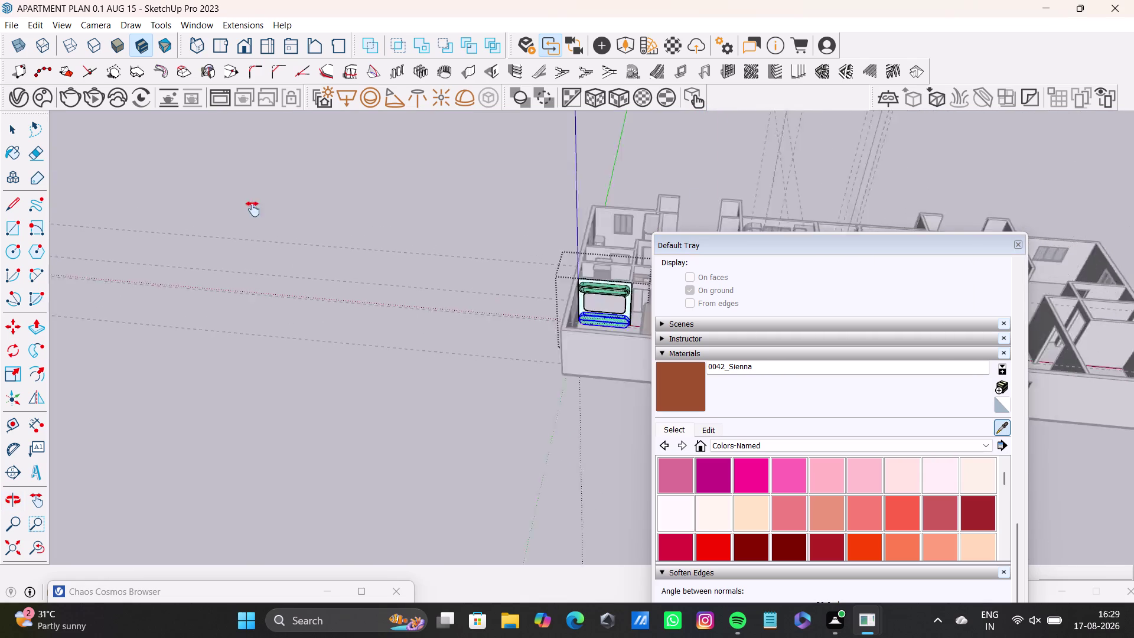
middle_drag(341, 210, 123, 214)
scroll(up, 3)
middle_drag(225, 317, 477, 241)
scroll(up, 3)
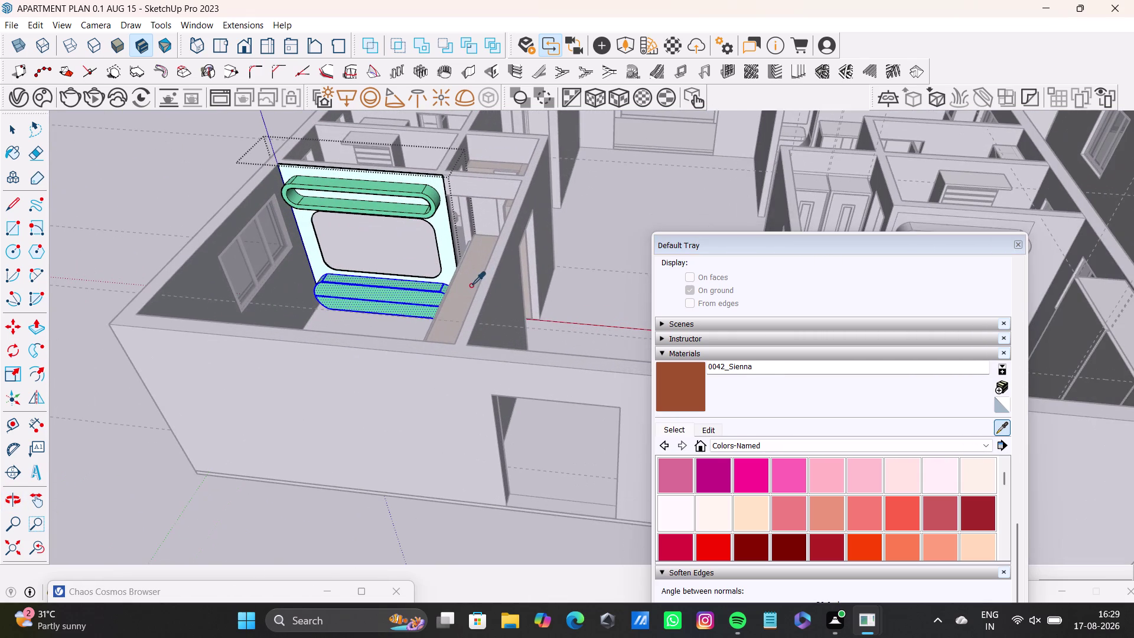
Sample Pine Highgloss 300cm and paint the lower shelf with it.
click(470, 286)
middle_drag(395, 288, 523, 327)
scroll(up, 3)
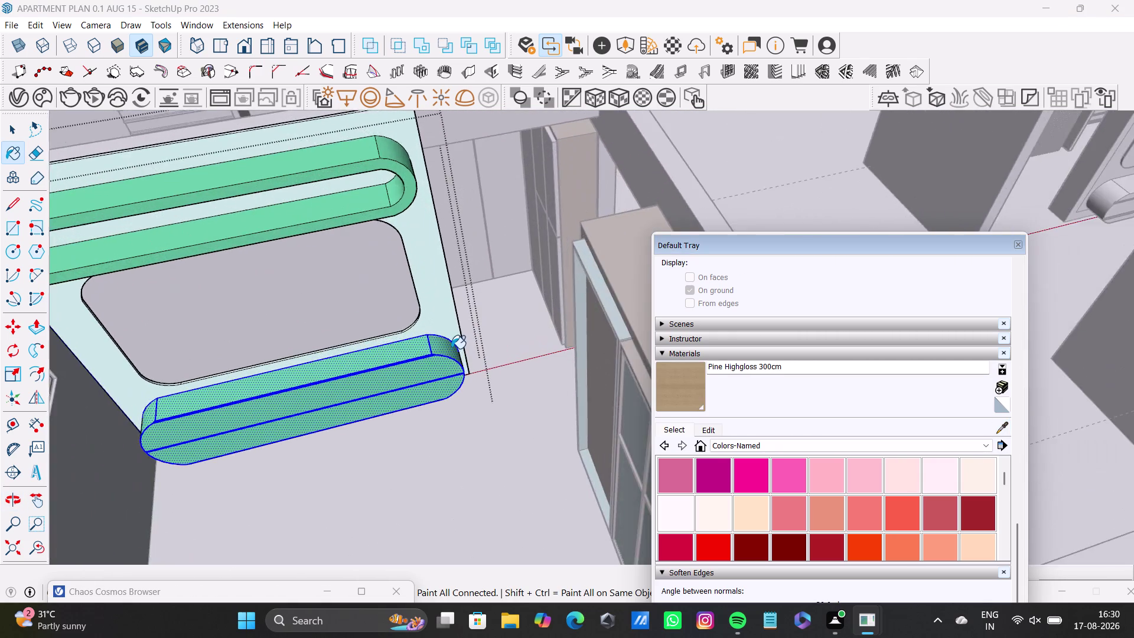
scroll(up, 3)
click(659, 385)
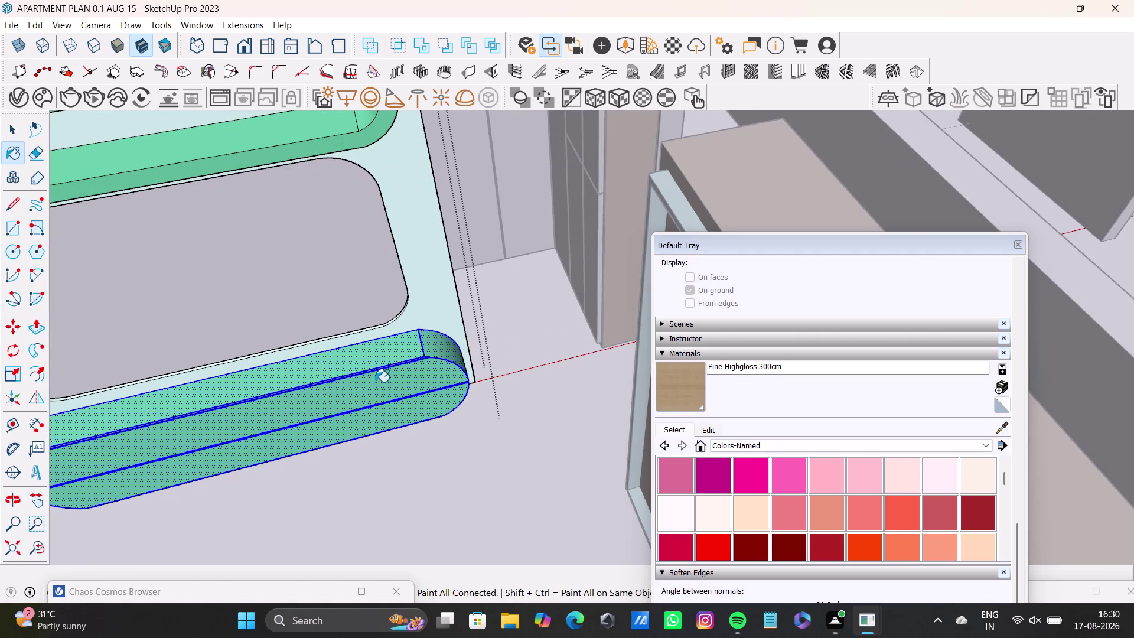
click(375, 382)
Inspect the pine-finished lower shelf and clear the selection.
key(space)
scroll(down, 3)
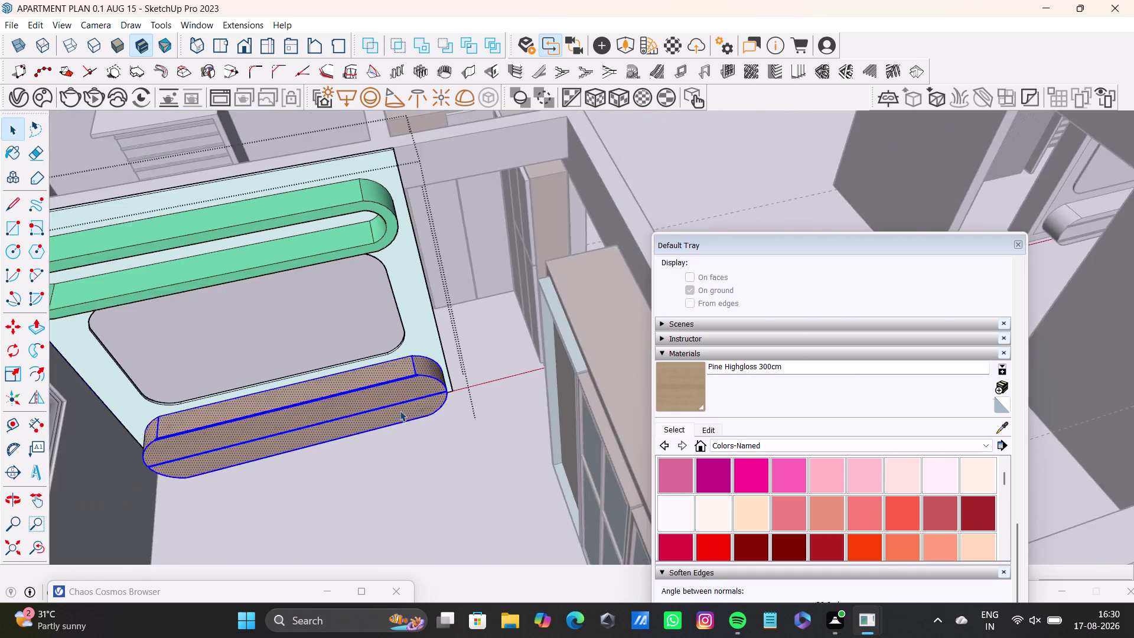
middle_drag(401, 410, 529, 431)
scroll(up, 3)
middle_drag(481, 325, 431, 370)
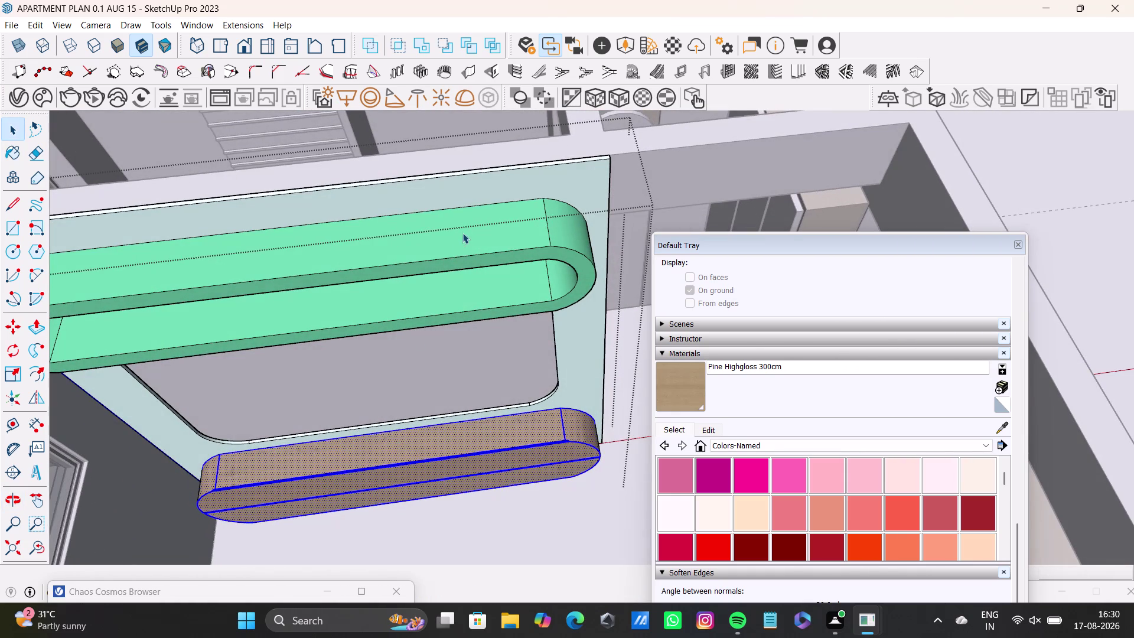
key(space)
click(464, 235)
scroll(up, 3)
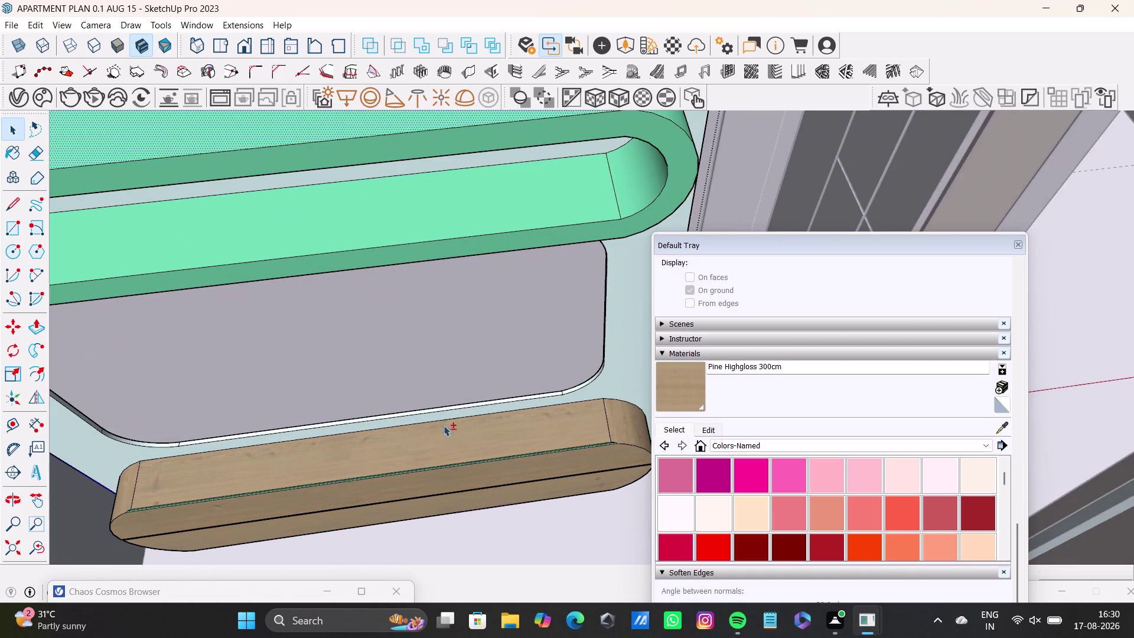
scroll(down, 3)
Select the upper green shelf and its faces.
middle_drag(501, 347, 508, 402)
click(530, 317)
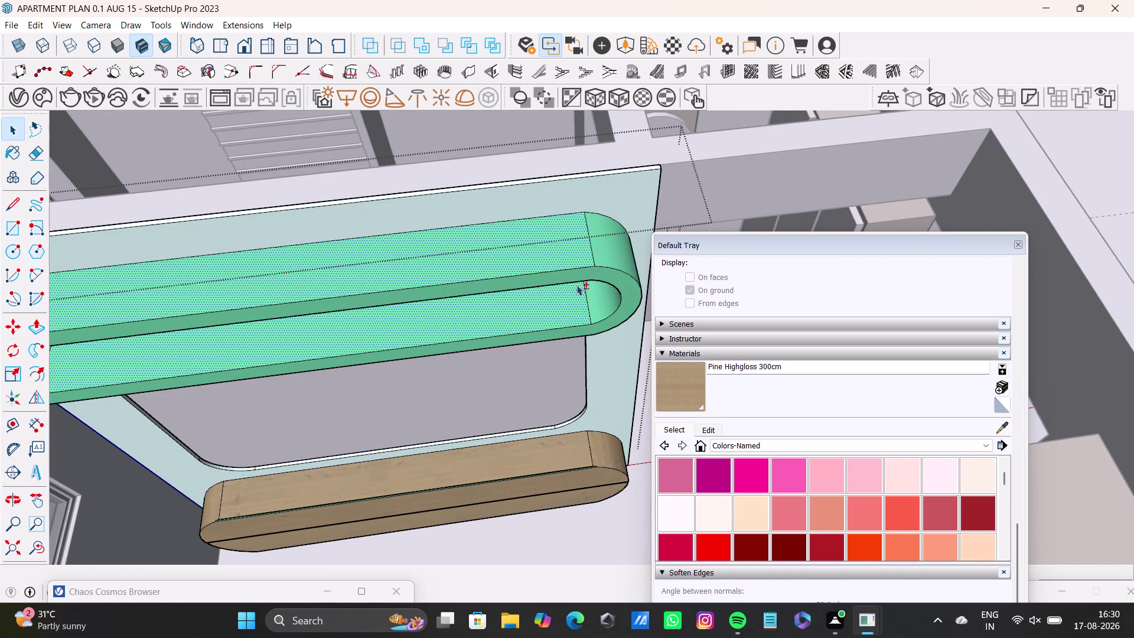
click(605, 297)
click(614, 265)
click(631, 288)
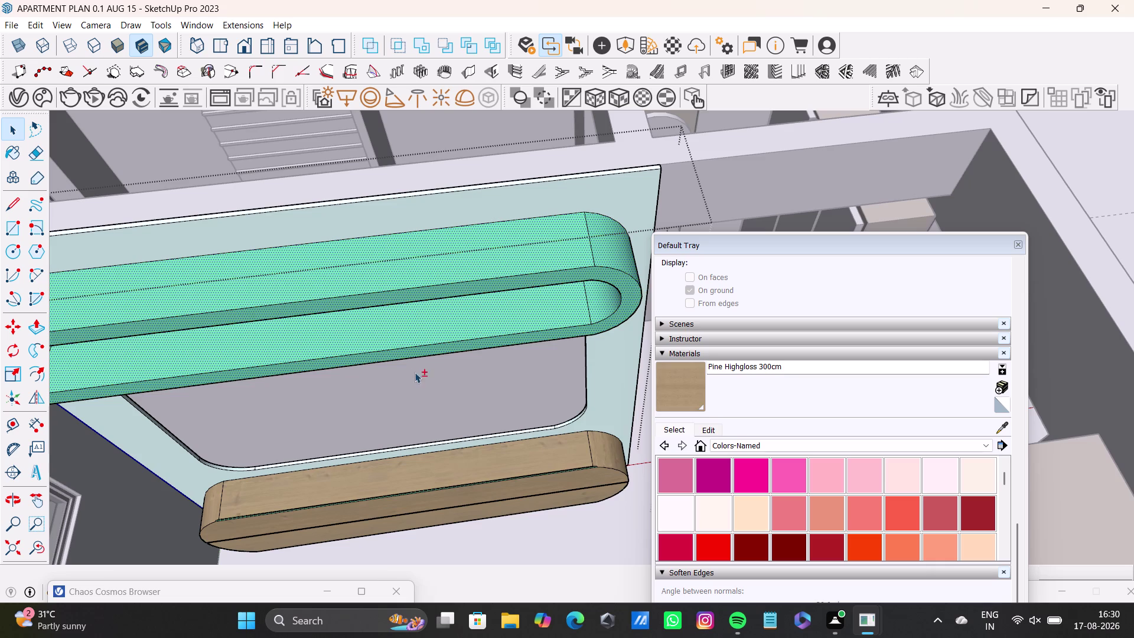
middle_drag(394, 364, 619, 355)
scroll(up, 3)
click(265, 319)
click(303, 367)
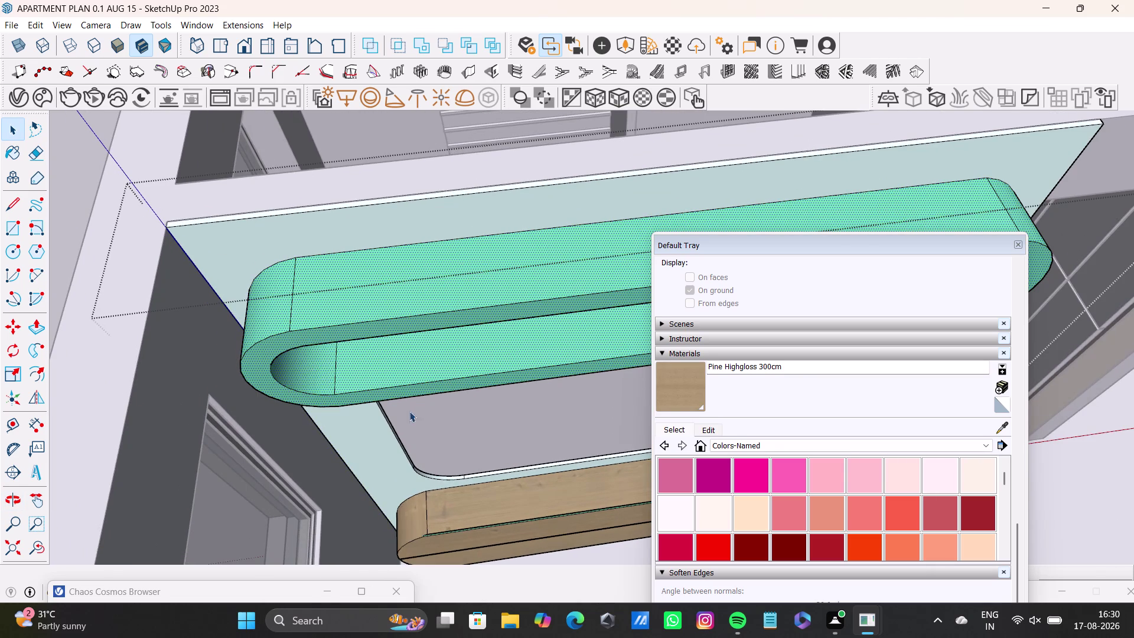
Orbit over the upper shelf's end to look down into it.
middle_drag(410, 411, 352, 302)
middle_drag(418, 287, 354, 545)
middle_drag(376, 481, 306, 427)
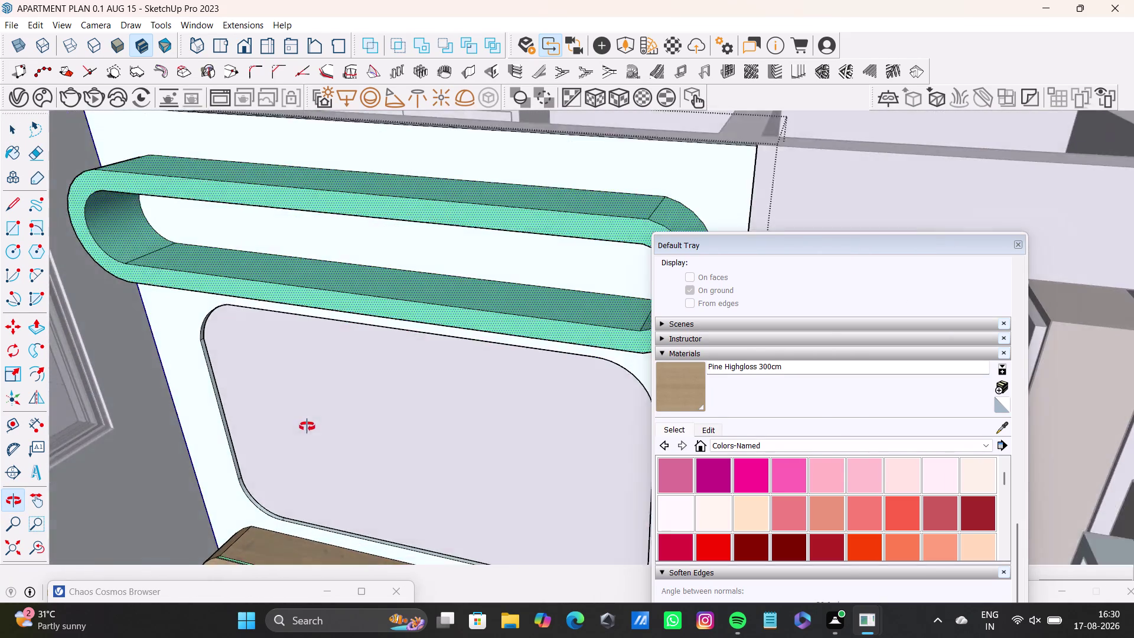
middle_drag(307, 427, 306, 562)
middle_drag(291, 465, 290, 530)
middle_drag(300, 513, 302, 480)
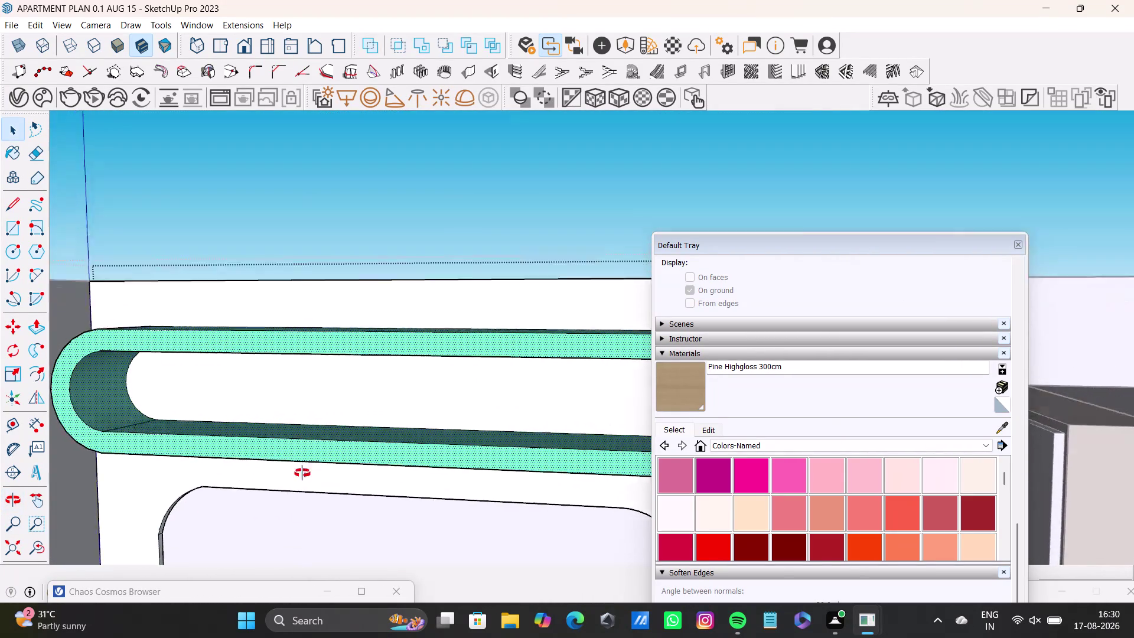
middle_drag(302, 480, 286, 526)
middle_drag(271, 478, 276, 530)
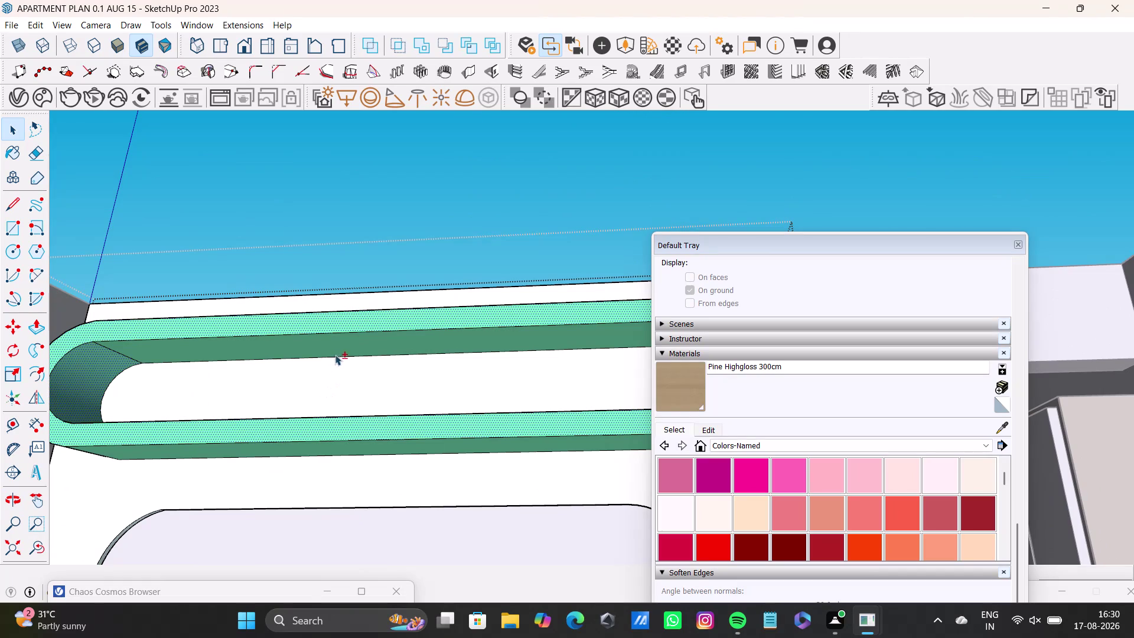
Paint the upper curved shelf faces with Pine Highgloss 300cm.
click(345, 343)
click(300, 449)
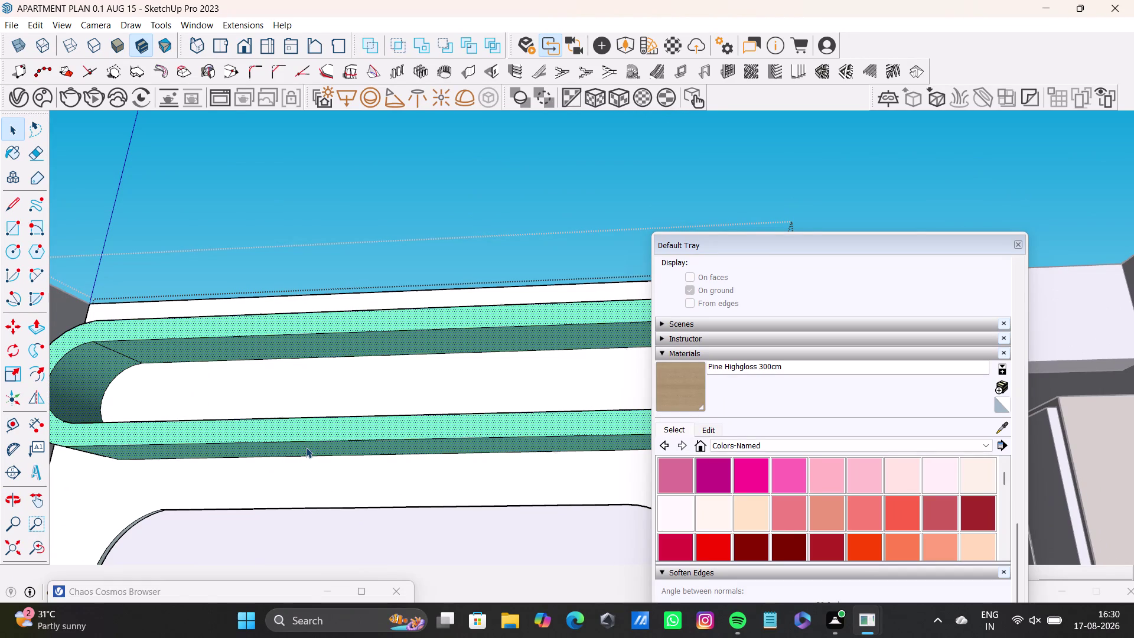
click(693, 386)
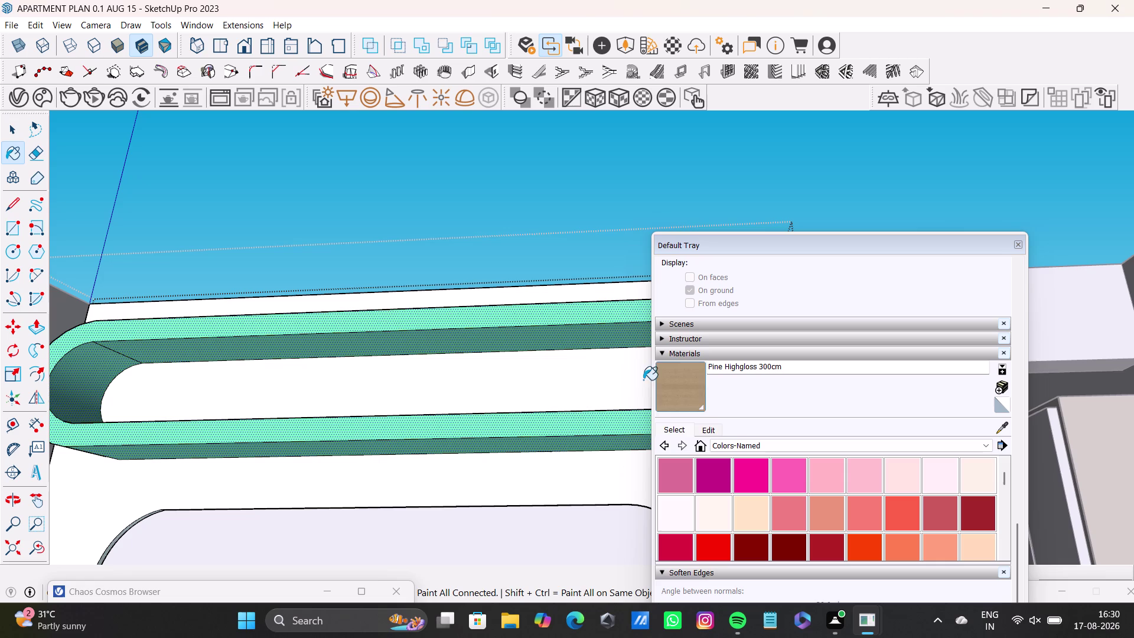
click(601, 424)
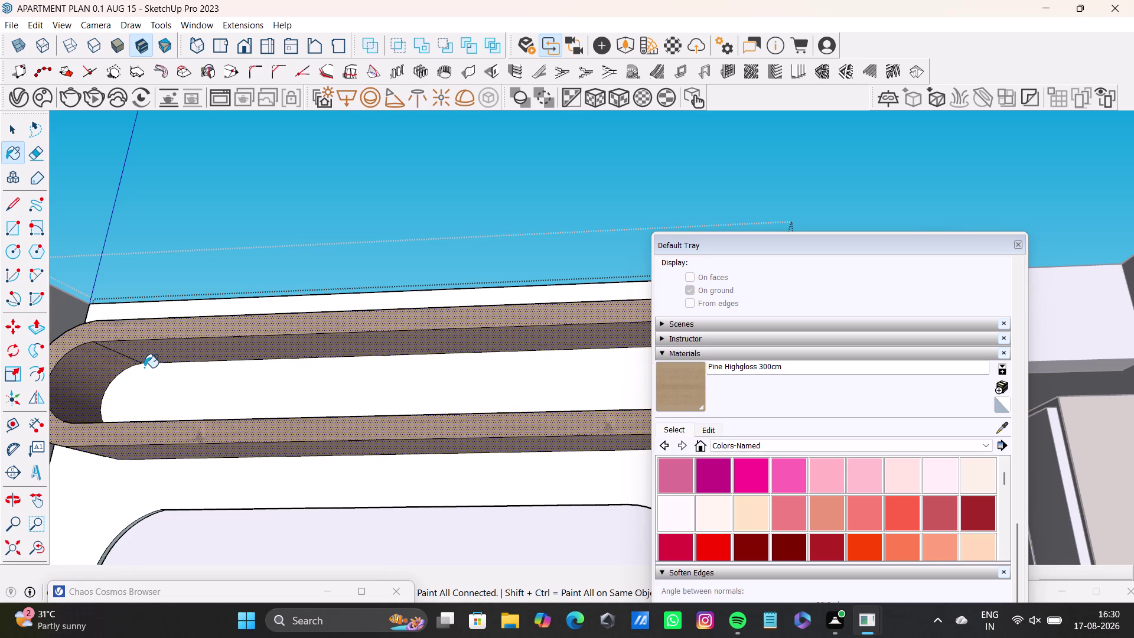
middle_drag(185, 384, 170, 502)
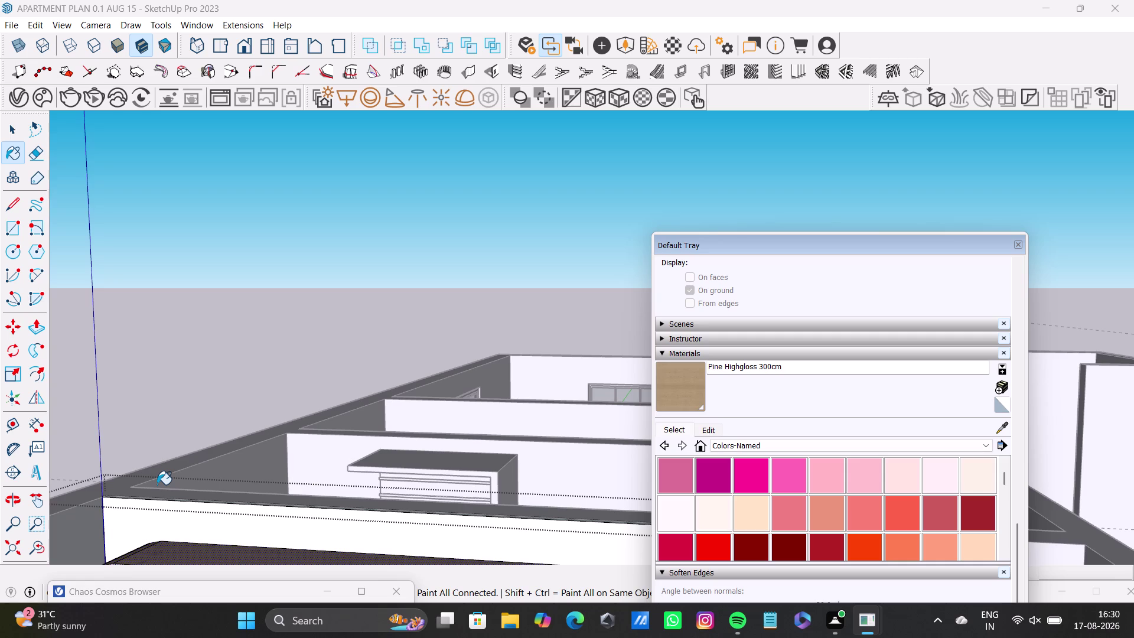
scroll(down, 3)
middle_drag(351, 481, 364, 396)
middle_drag(369, 472, 395, 426)
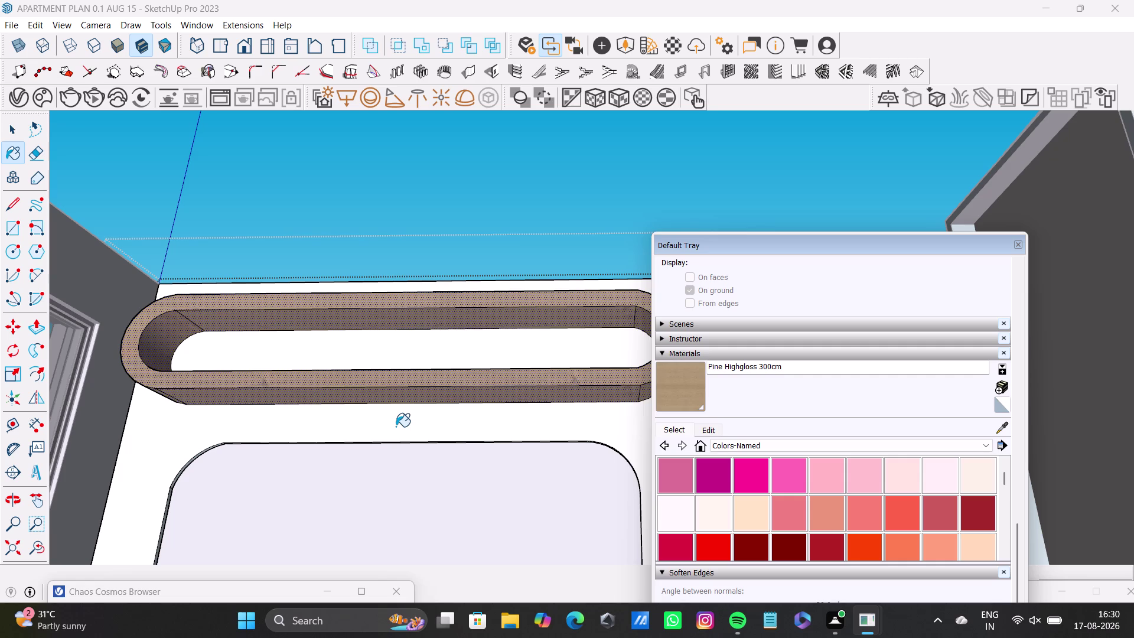
middle_drag(409, 438, 403, 566)
key(space)
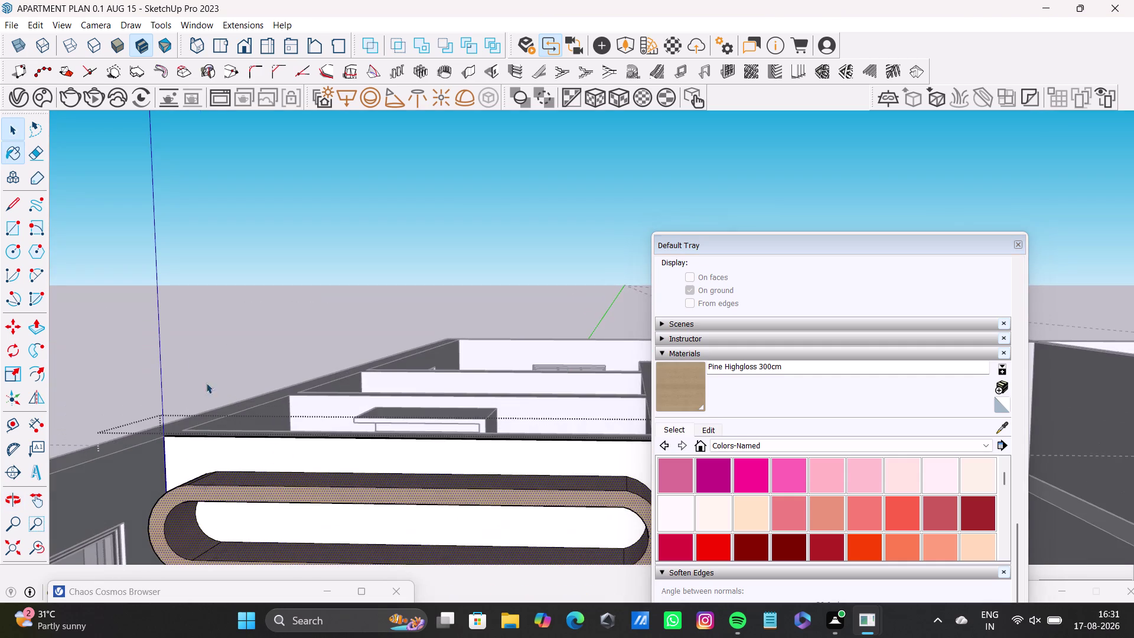
click(187, 342)
click(188, 342)
scroll(down, 3)
middle_drag(254, 484, 254, 434)
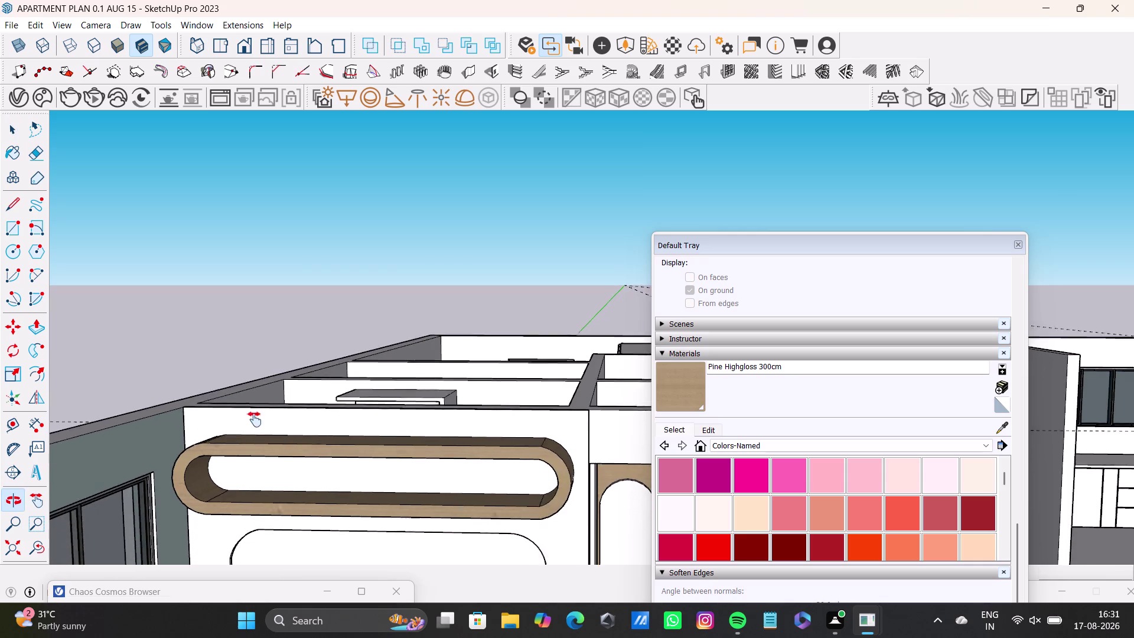
middle_drag(255, 434, 257, 405)
scroll(up, 3)
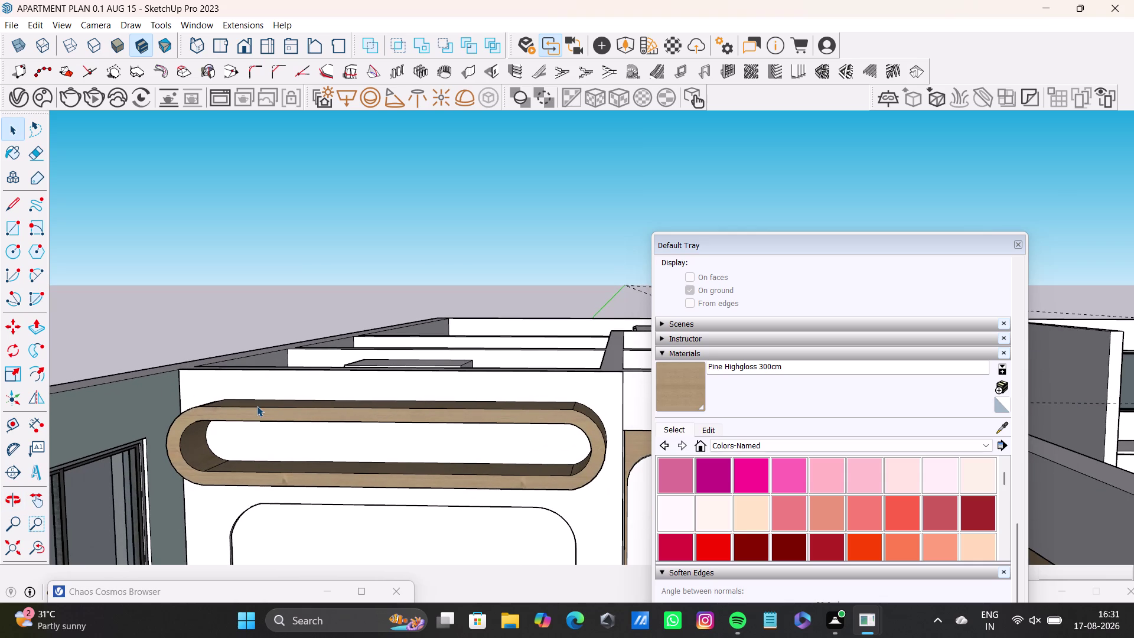
middle_drag(315, 417, 306, 352)
middle_drag(334, 385, 338, 325)
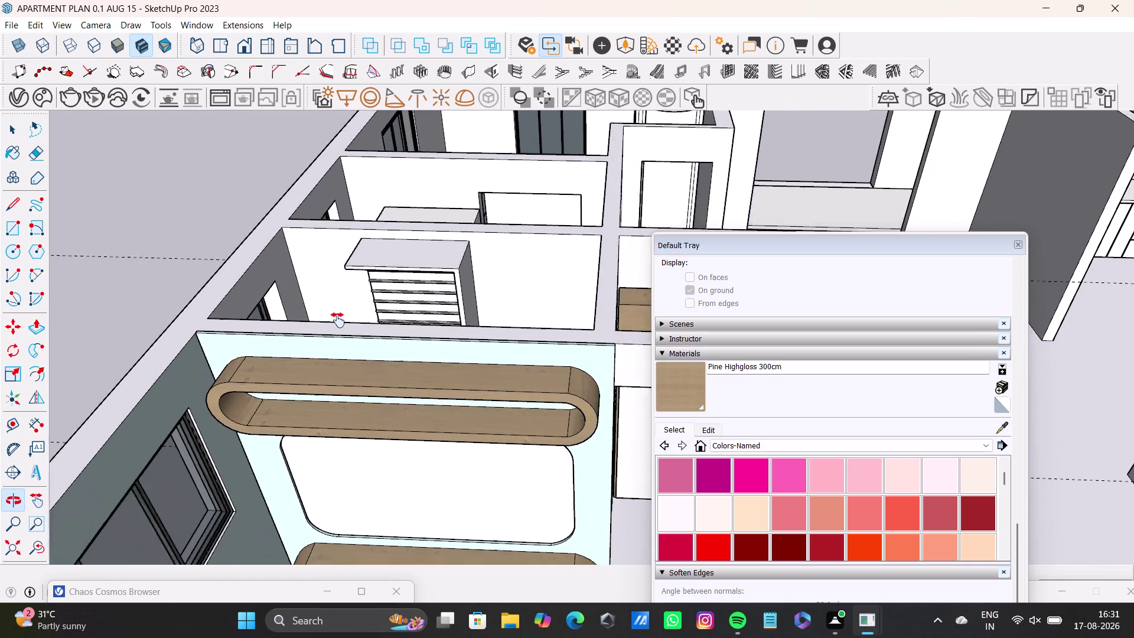
middle_drag(338, 325, 338, 320)
middle_drag(383, 350, 325, 314)
scroll(up, 3)
middle_drag(439, 399, 429, 307)
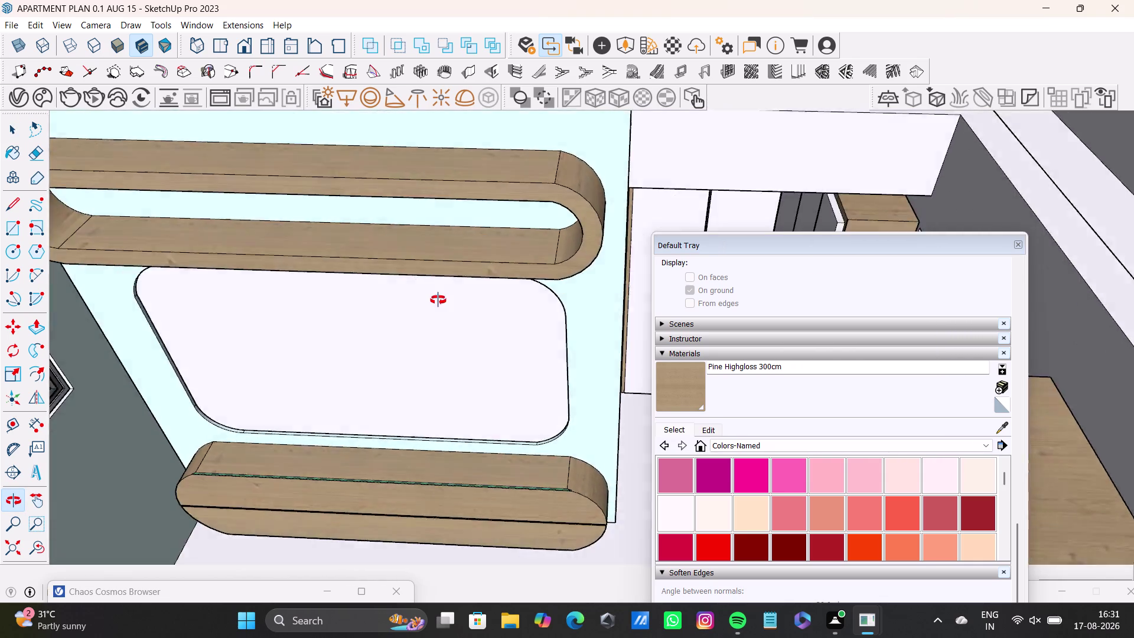
middle_drag(429, 307, 430, 282)
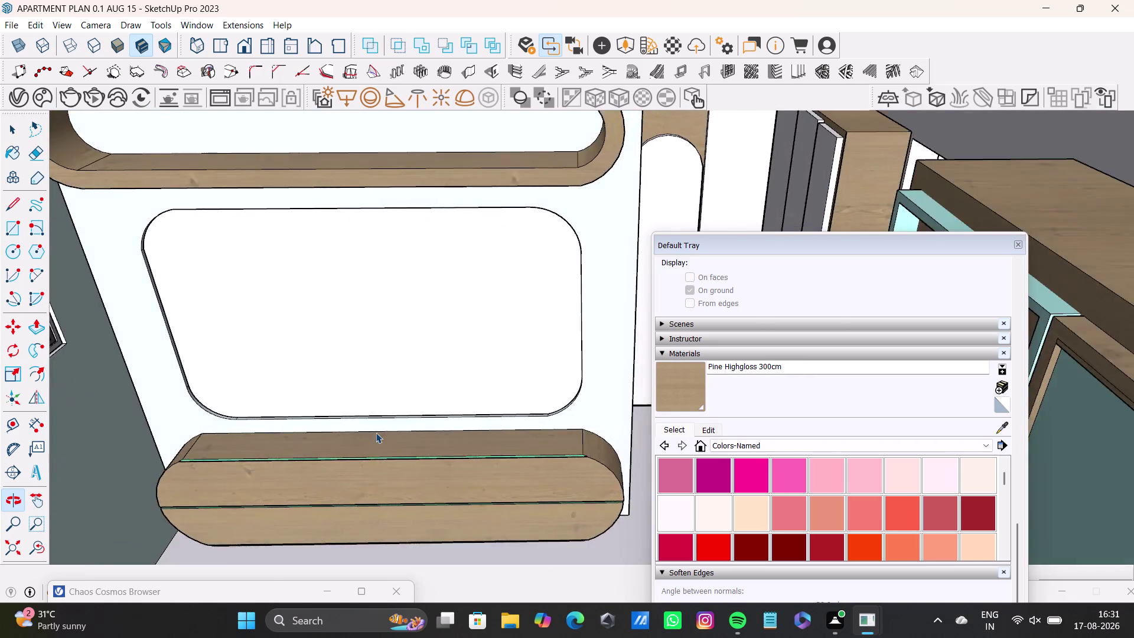
scroll(up, 3)
middle_drag(429, 438, 441, 366)
scroll(up, 3)
scroll(up, 3)
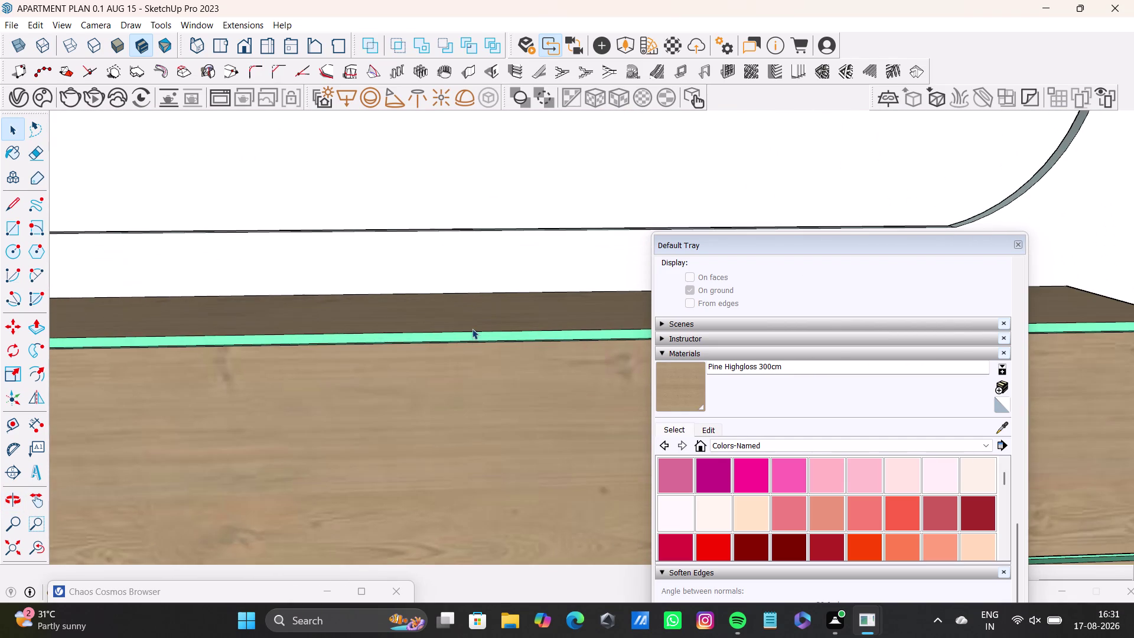
Select the lower shelf geometry and paint its turquoise edge strip with Pine Highgloss 300cm.
click(473, 338)
click(476, 337)
triple_click(479, 337)
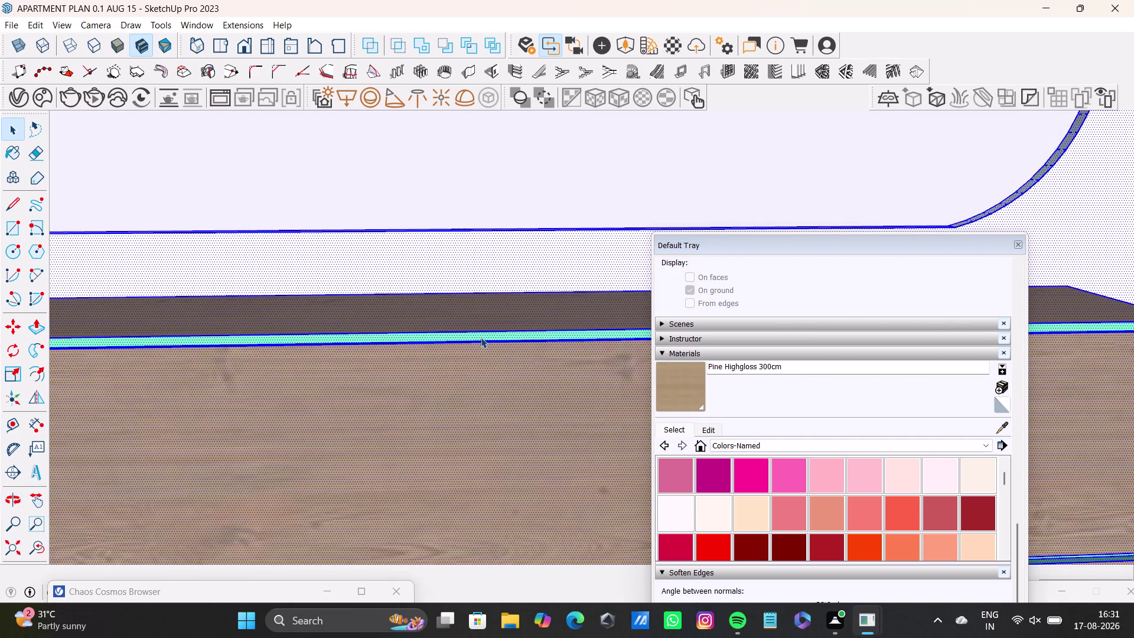
click(482, 337)
click(482, 337)
click(688, 394)
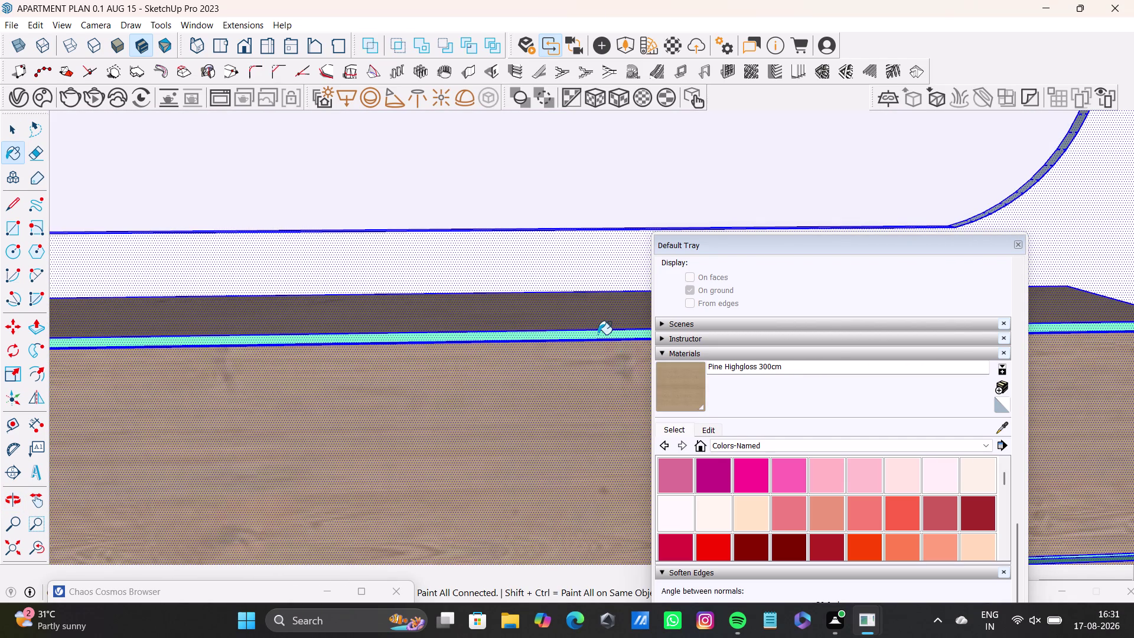
click(598, 335)
Move along the lower shelf and paint its remaining turquoise edge strips pine.
scroll(down, 3)
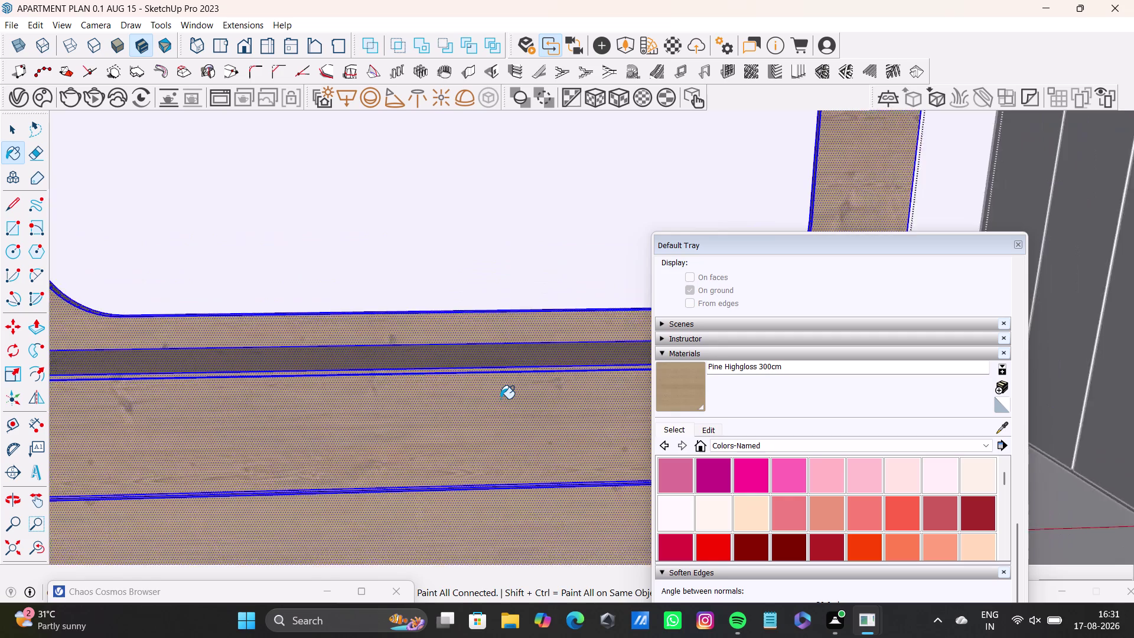
scroll(down, 3)
scroll(up, 3)
middle_drag(500, 398, 425, 464)
scroll(down, 3)
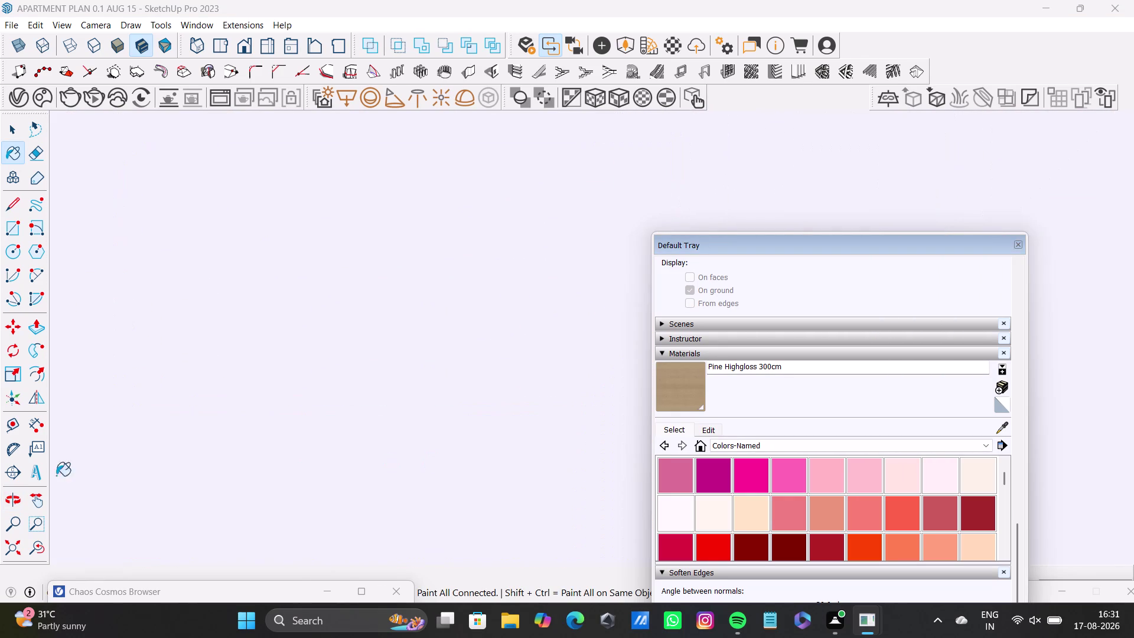
click(38, 549)
scroll(up, 3)
middle_drag(360, 453, 369, 361)
scroll(up, 3)
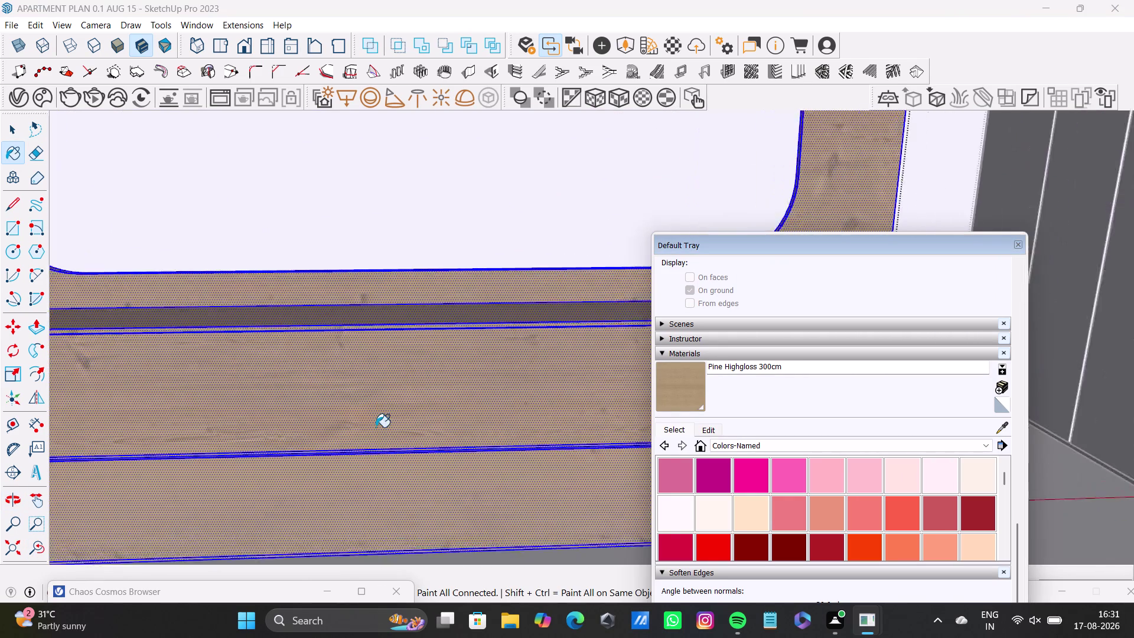
scroll(up, 3)
middle_drag(367, 430, 366, 348)
scroll(up, 3)
middle_drag(507, 420, 493, 461)
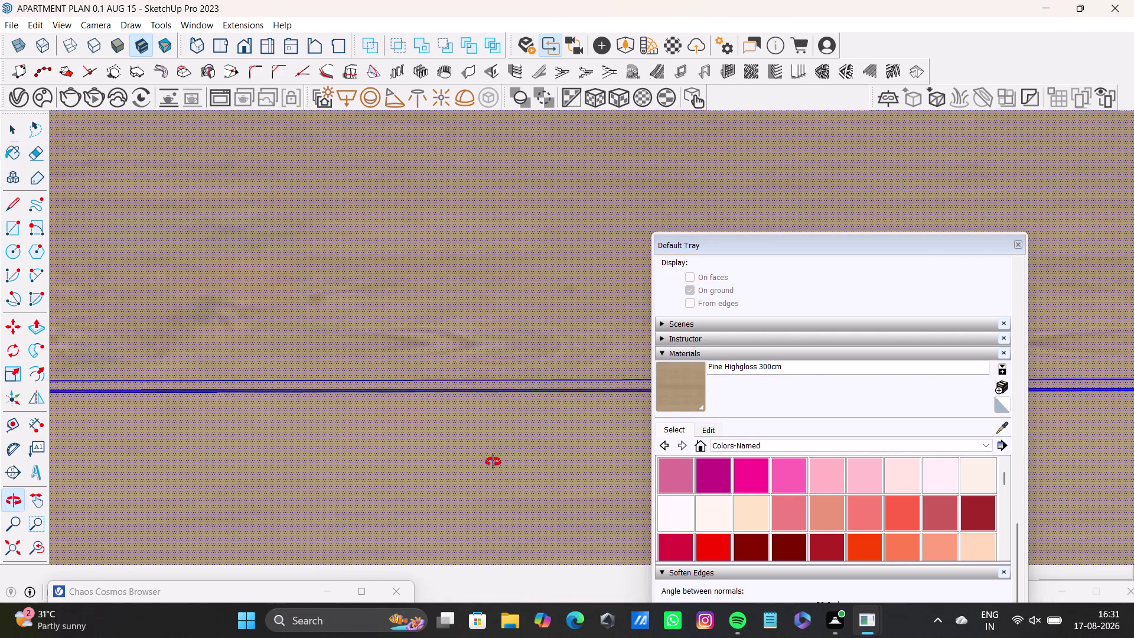
middle_drag(493, 462, 464, 518)
scroll(down, 3)
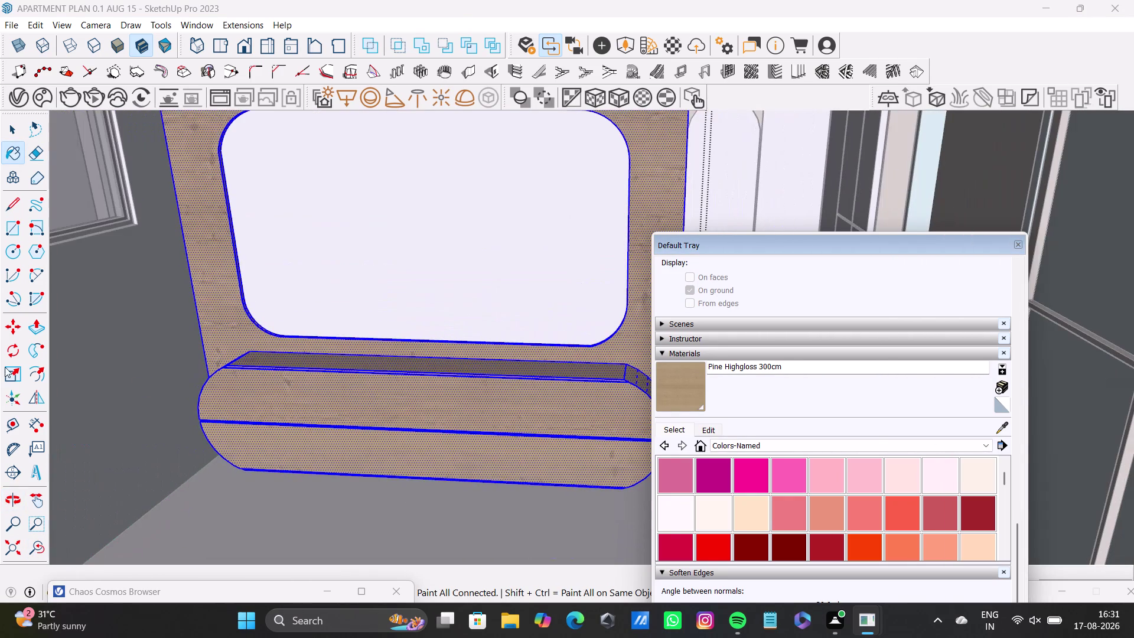
click(45, 551)
click(12, 551)
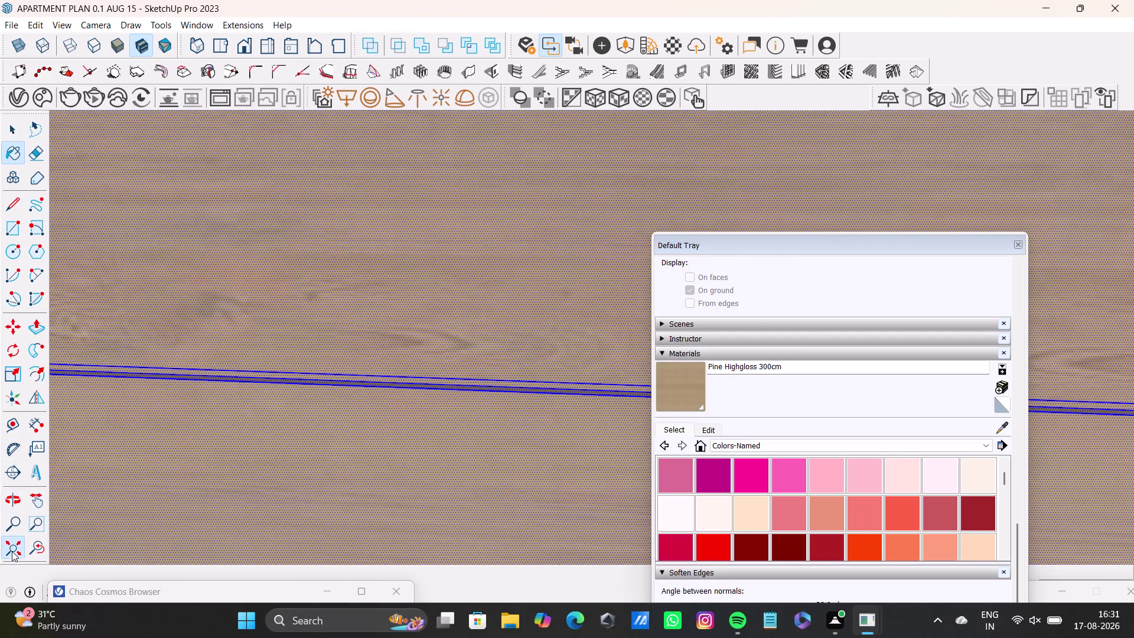
Orbit out over the apartment, clear the selection, and check the all-pine wall unit.
scroll(up, 3)
middle_drag(482, 275, 119, 317)
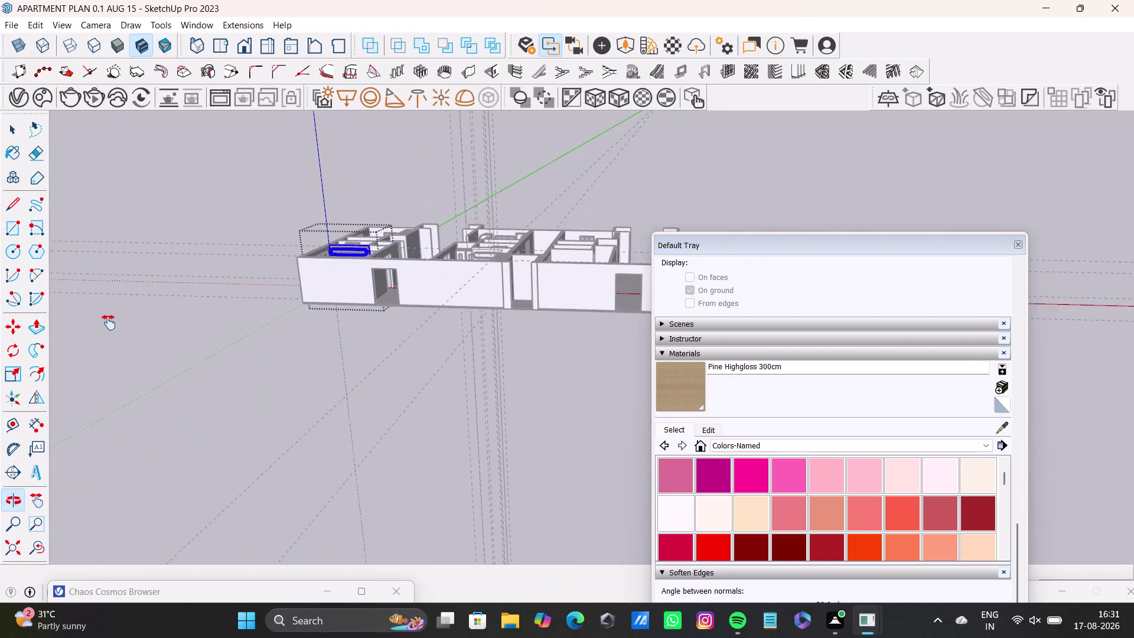
middle_drag(119, 317, 93, 329)
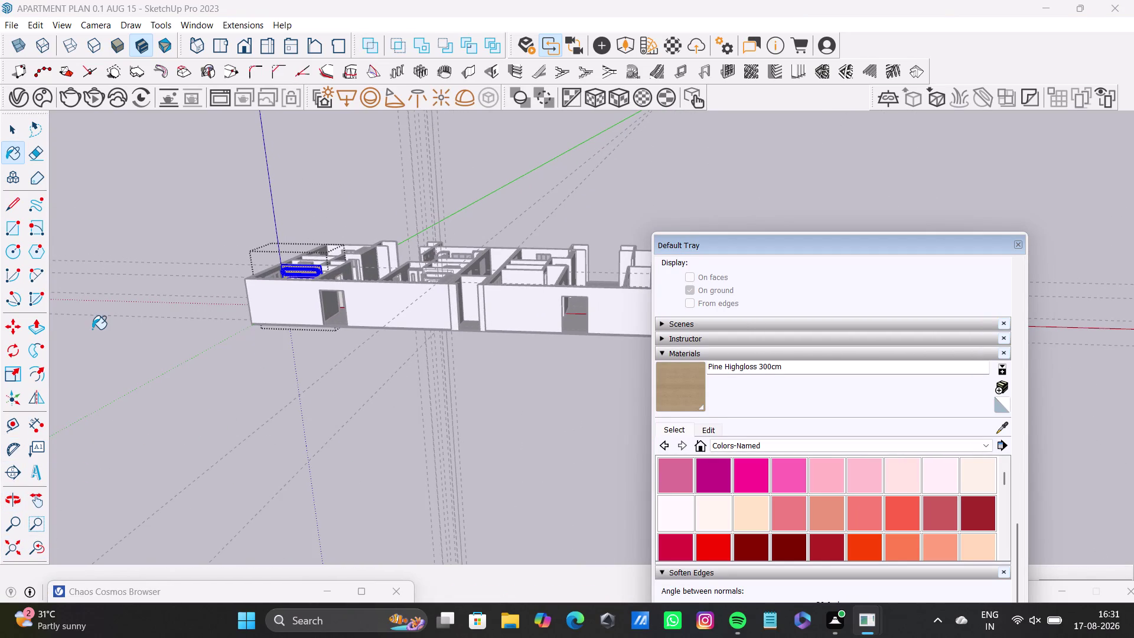
scroll(up, 3)
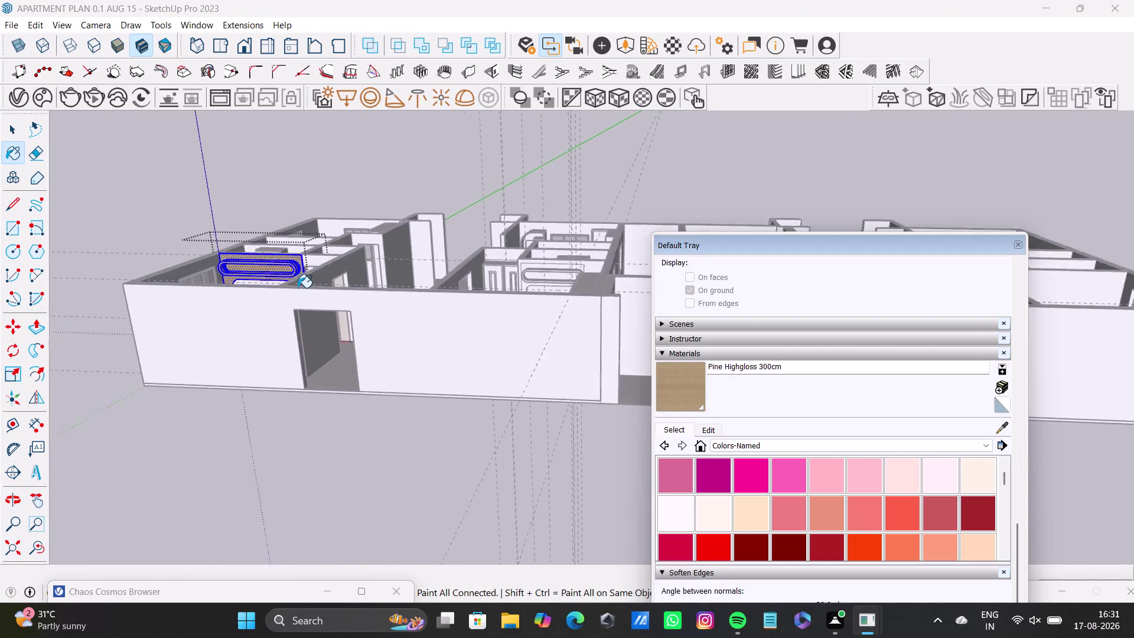
scroll(up, 3)
middle_drag(284, 290, 480, 263)
middle_drag(485, 283, 478, 430)
key(space)
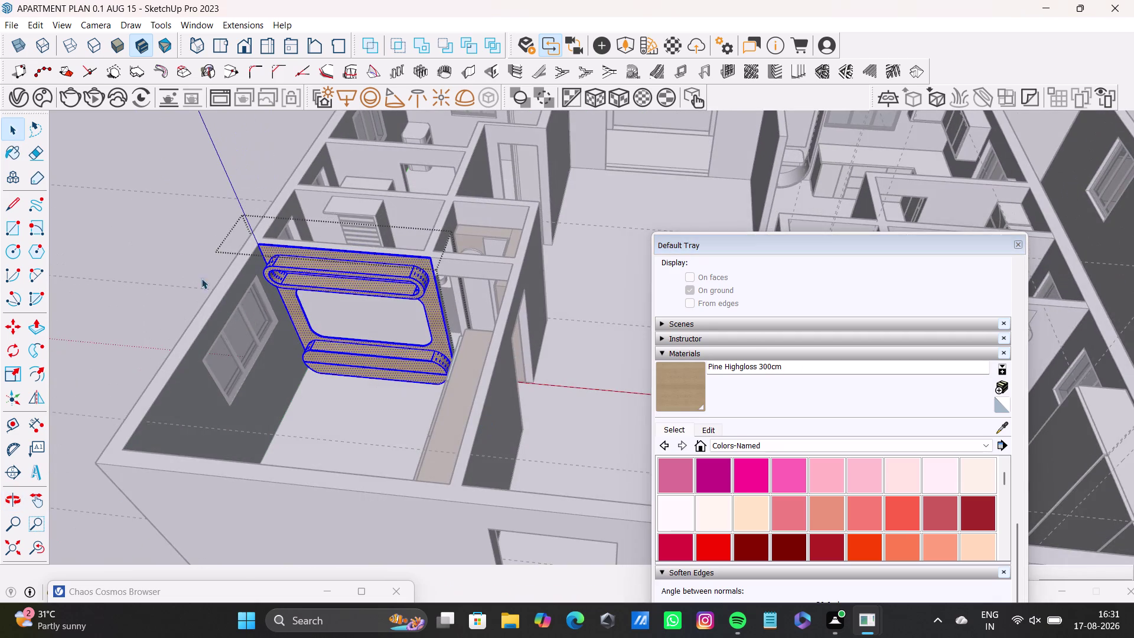
click(176, 255)
scroll(up, 3)
middle_drag(349, 346, 499, 343)
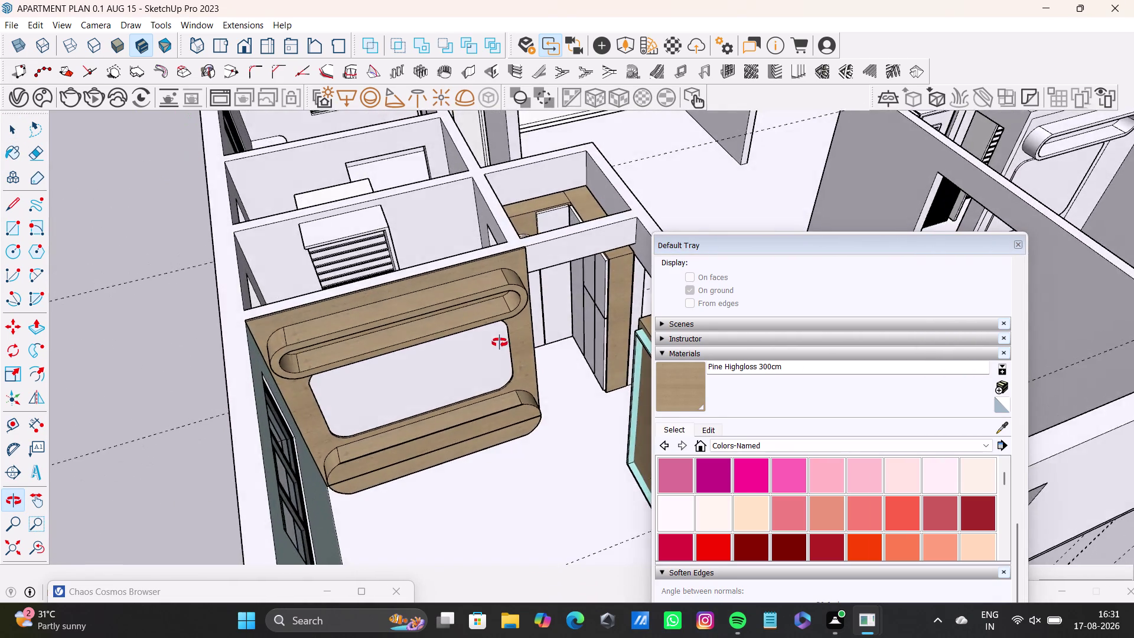
middle_drag(500, 342, 298, 322)
Face the wardrobe and sample 0089_PaleTurquoise from a shutter with the Materials eyedropper.
middle_drag(342, 429, 510, 390)
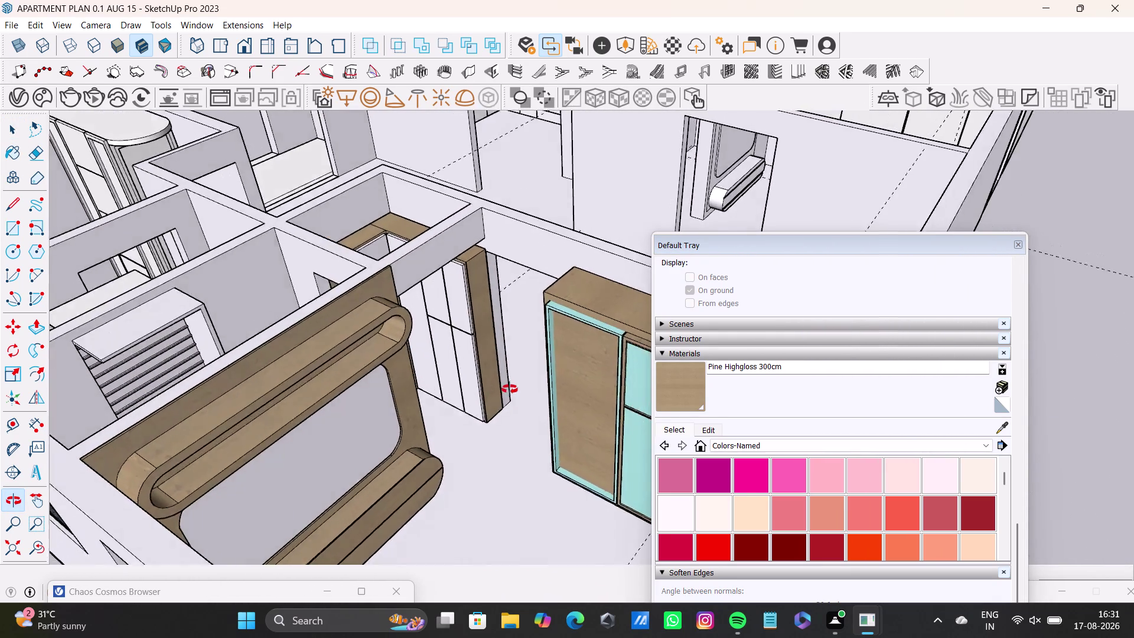
middle_drag(509, 390, 413, 342)
click(1007, 432)
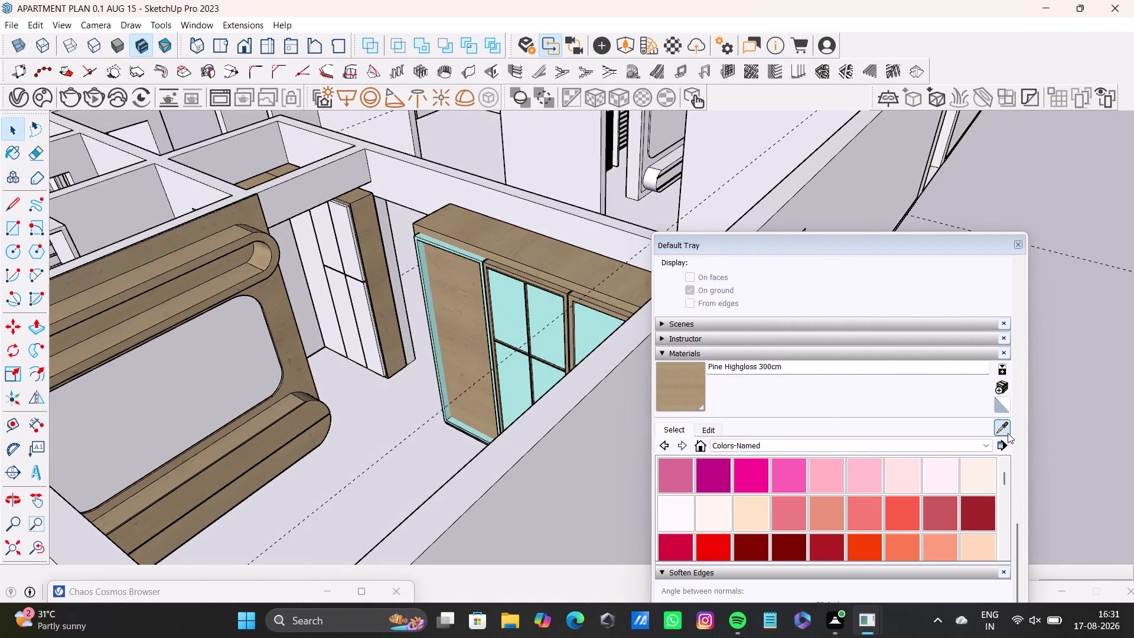
click(556, 326)
Undo the accidental Pale Turquoise paint with Ctrl+Z and select the wardrobe shutter panel.
scroll(down, 3)
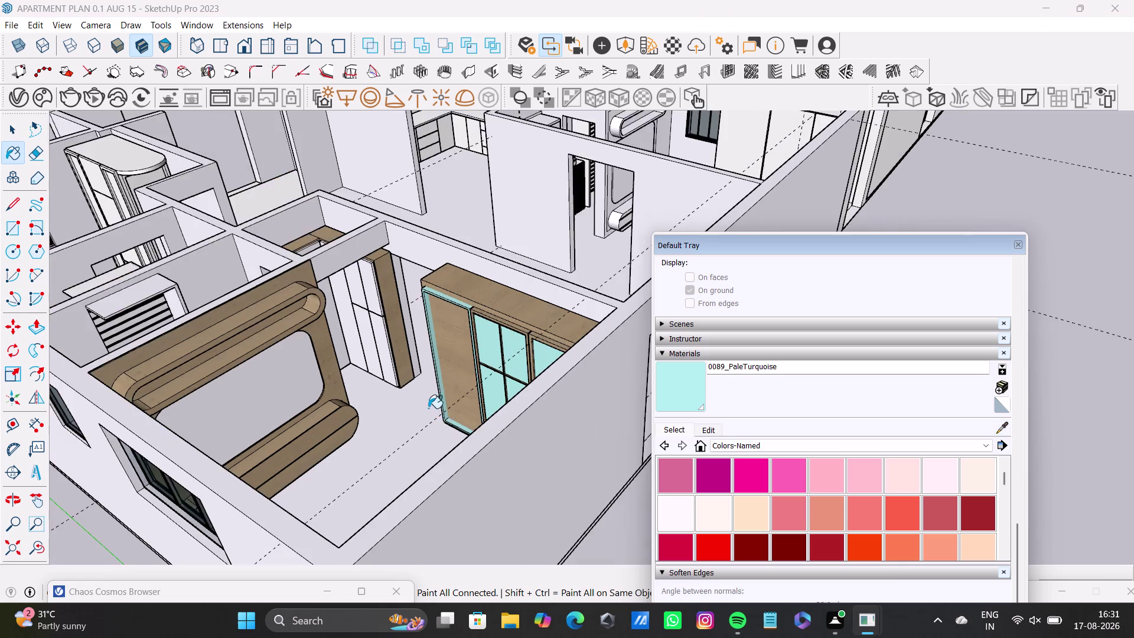
middle_drag(428, 408, 470, 509)
scroll(up, 3)
middle_drag(410, 425, 440, 569)
click(500, 460)
key(ctrl+z)
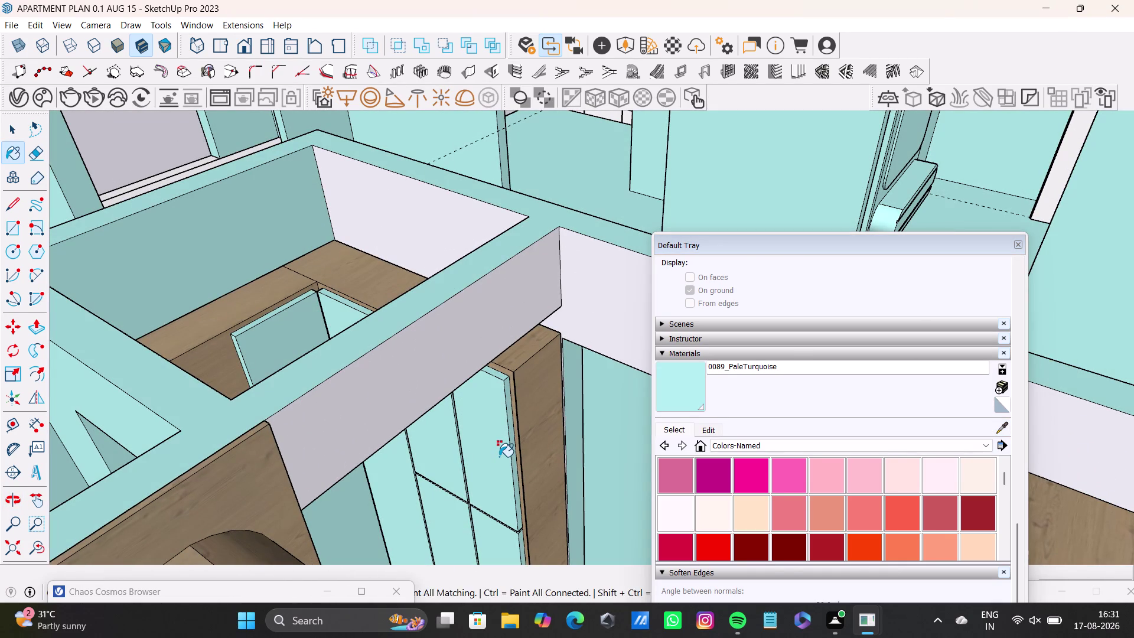
key(space)
click(499, 456)
triple_click(498, 457)
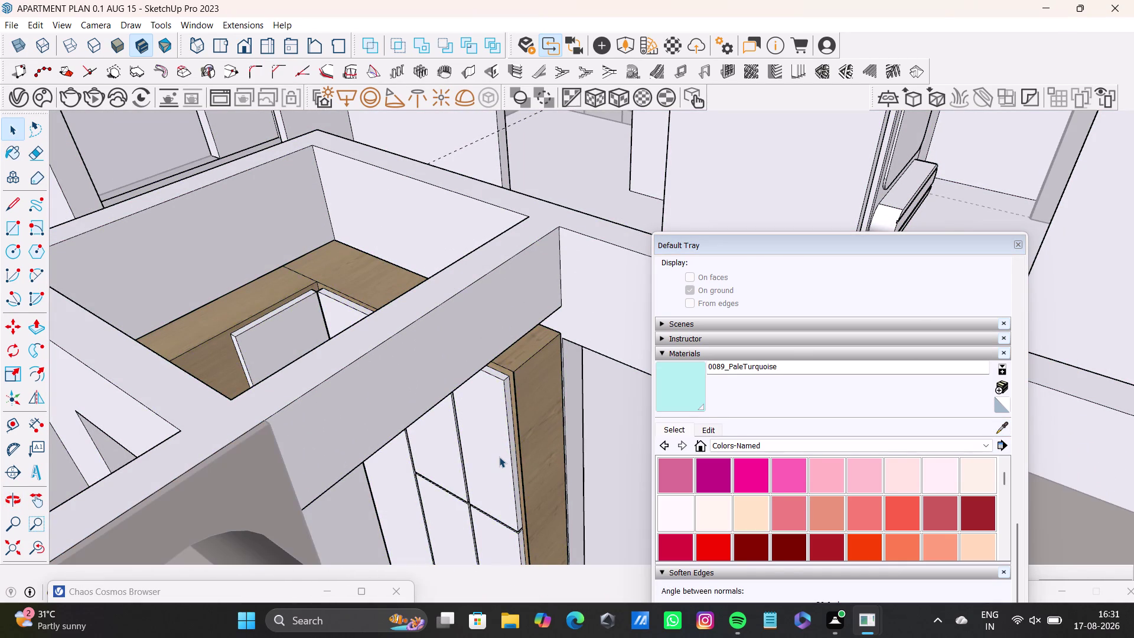
click(499, 456)
click(499, 456)
scroll(up, 3)
middle_drag(484, 423, 486, 396)
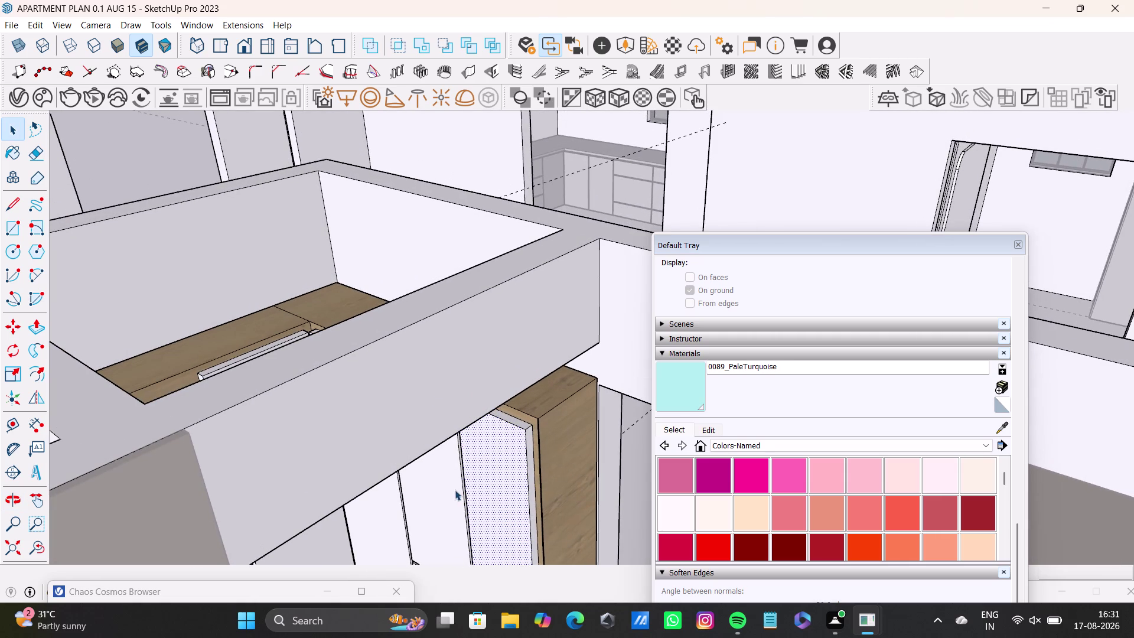
middle_drag(455, 491, 446, 596)
middle_drag(276, 303, 521, 359)
scroll(up, 3)
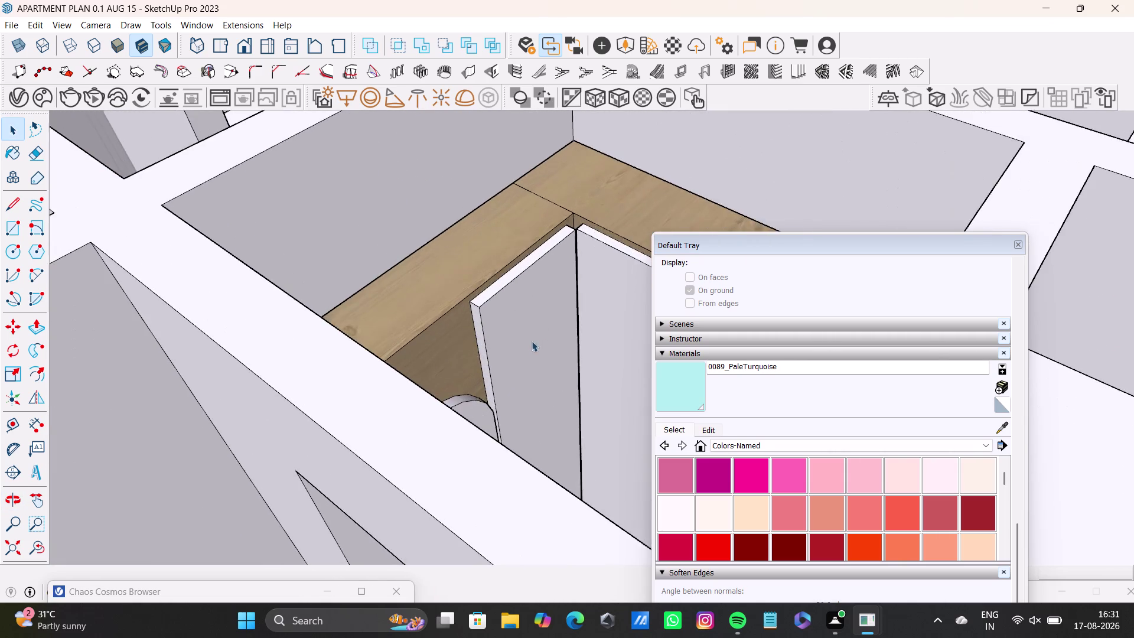
middle_drag(545, 341, 389, 265)
middle_drag(390, 265, 401, 372)
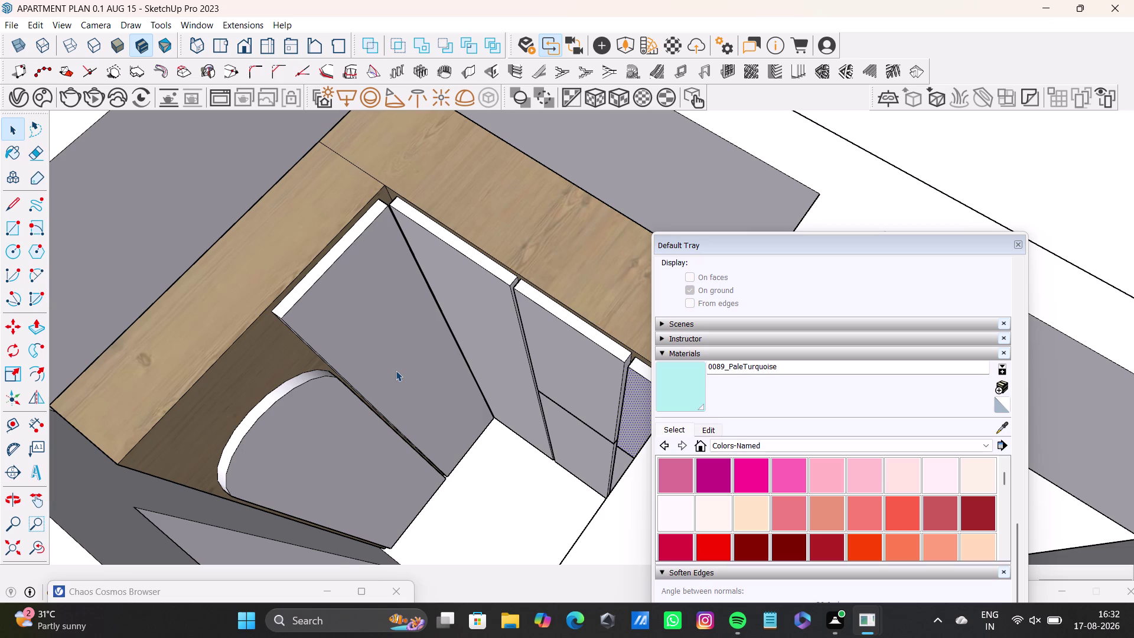
click(375, 357)
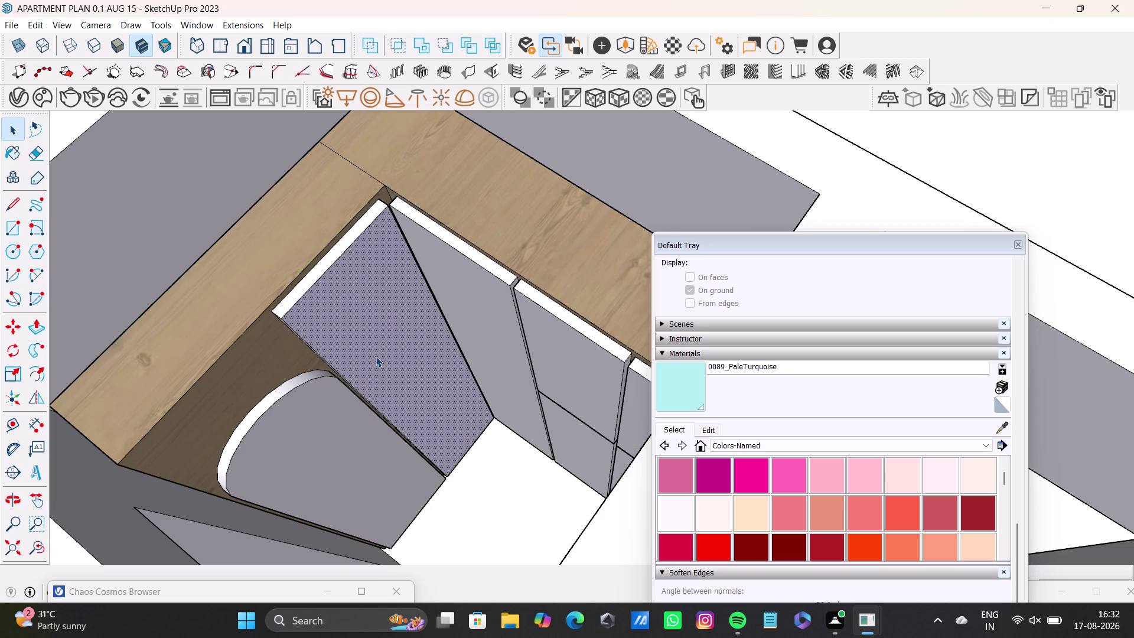
scroll(up, 3)
double_click(304, 287)
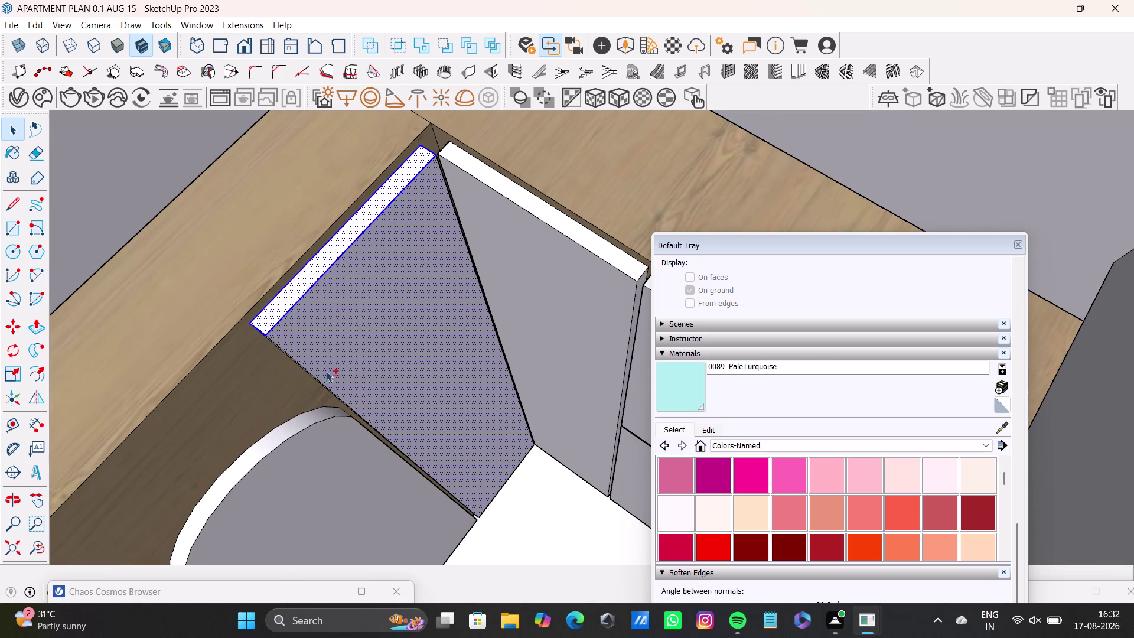
middle_drag(358, 373, 461, 313)
scroll(up, 3)
click(416, 294)
middle_drag(506, 344, 350, 515)
click(422, 258)
click(436, 322)
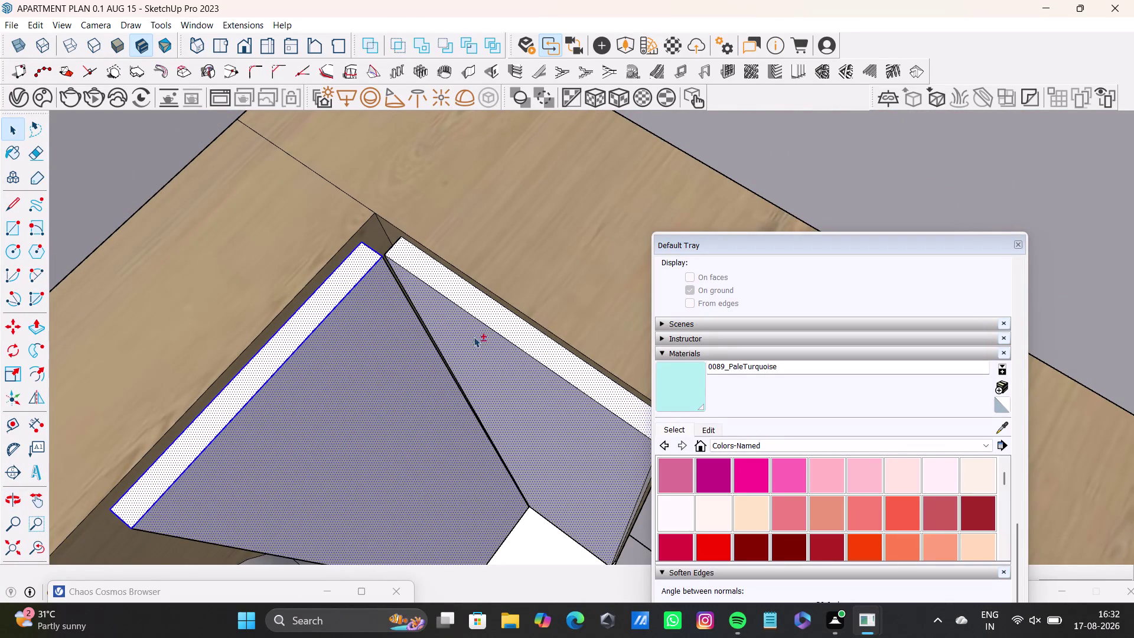
middle_drag(402, 294, 399, 500)
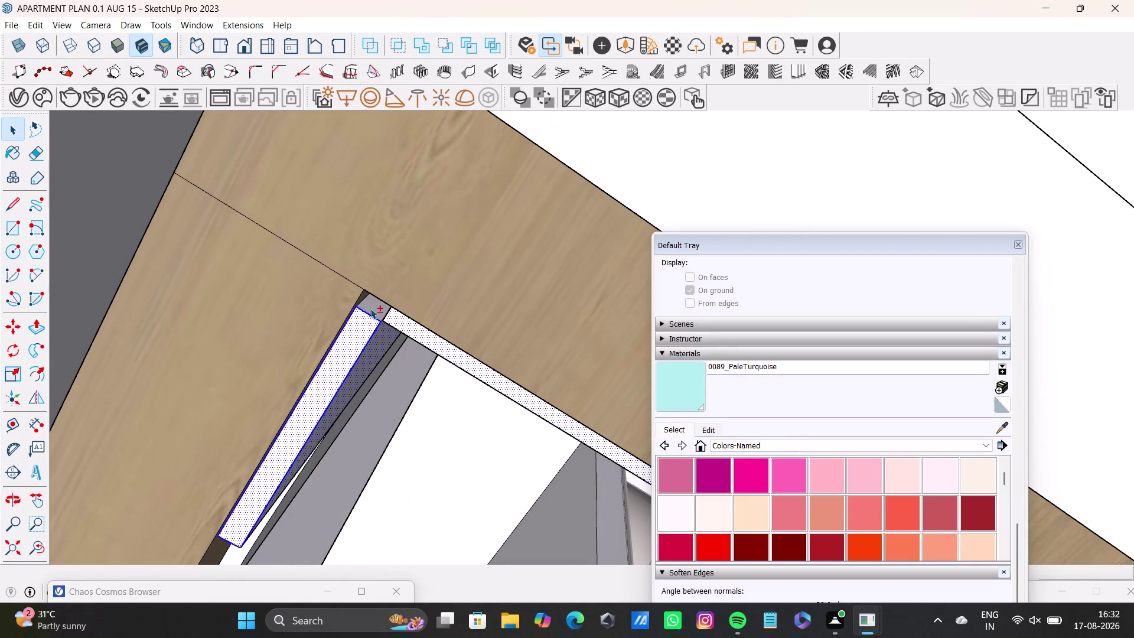
click(372, 310)
scroll(down, 3)
middle_drag(396, 382, 427, 235)
middle_drag(469, 247, 415, 380)
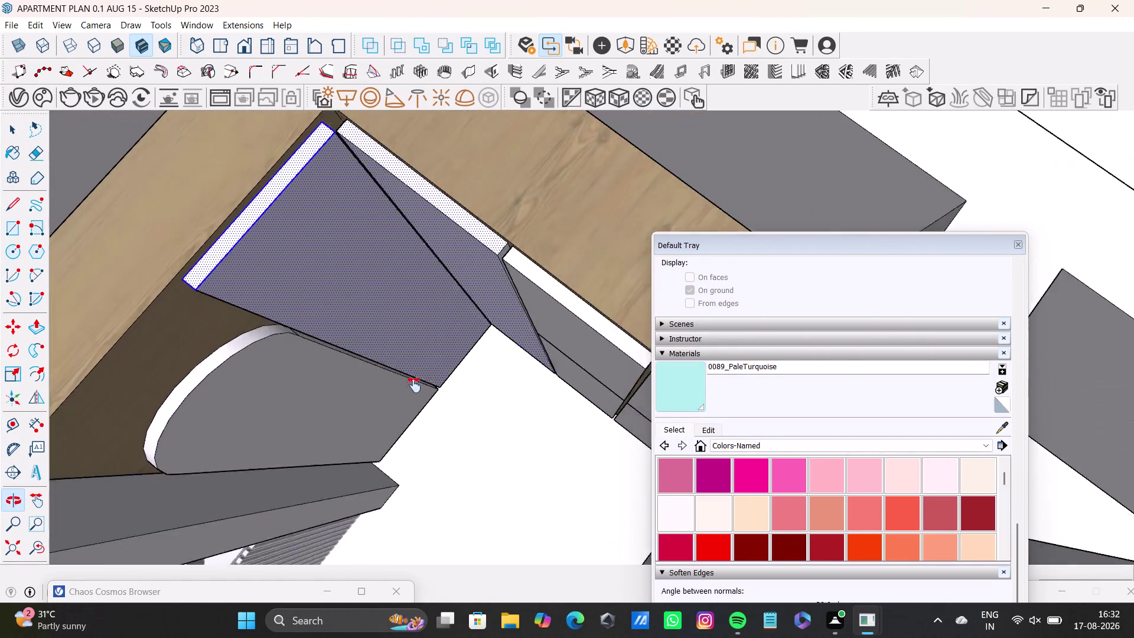
middle_drag(415, 380, 413, 387)
middle_drag(421, 361, 438, 283)
scroll(up, 3)
middle_drag(447, 278, 436, 311)
scroll(up, 3)
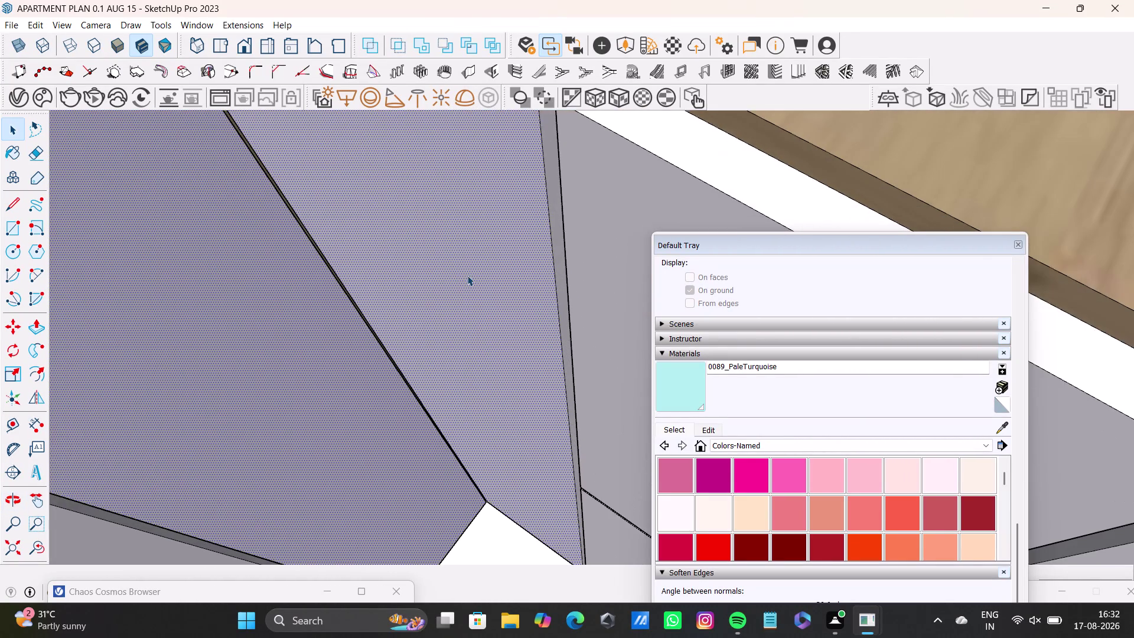
middle_drag(467, 275, 432, 281)
click(515, 259)
middle_drag(423, 311, 501, 307)
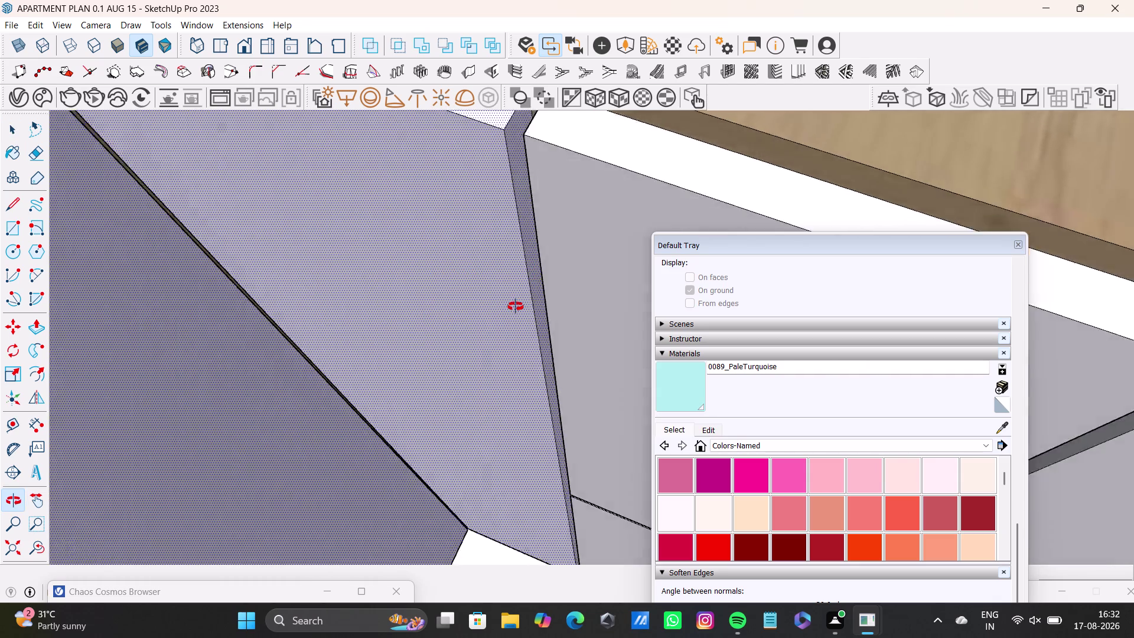
middle_drag(502, 307, 582, 294)
scroll(down, 3)
middle_drag(394, 296, 483, 283)
scroll(up, 3)
middle_drag(338, 277, 416, 271)
middle_drag(424, 271, 619, 276)
middle_drag(401, 279, 514, 209)
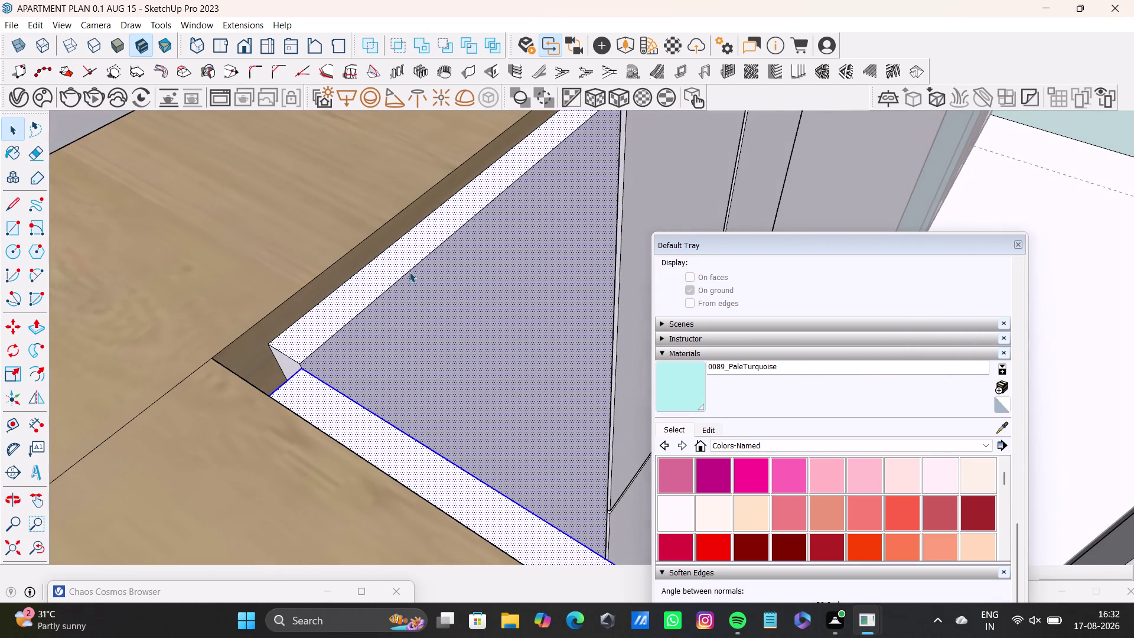
click(287, 365)
middle_drag(394, 373, 211, 378)
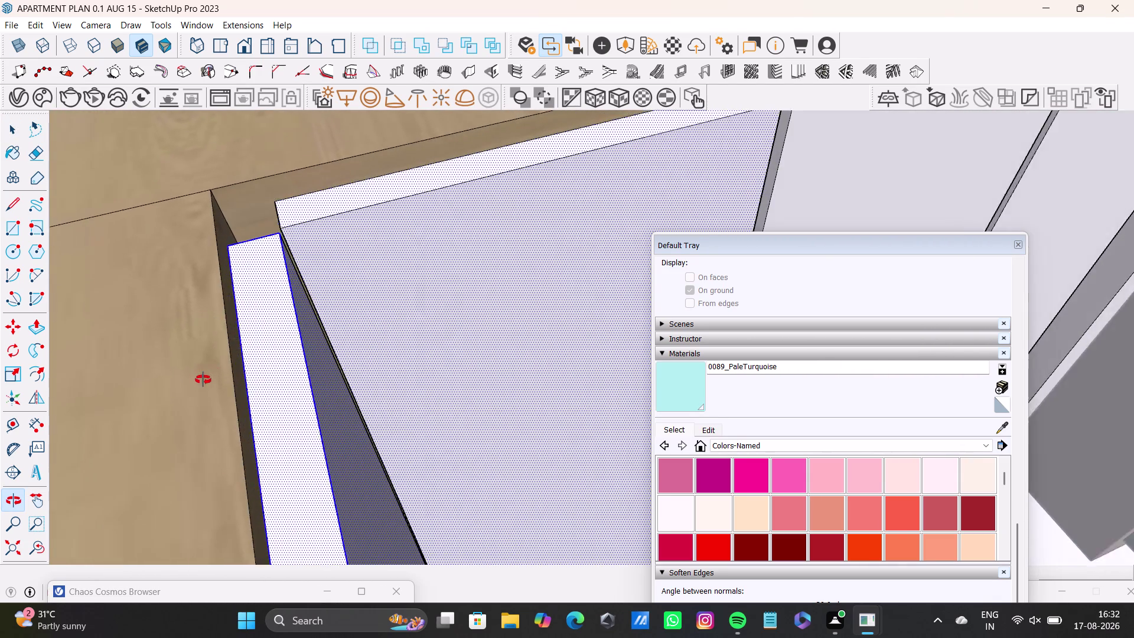
middle_drag(211, 378, 174, 389)
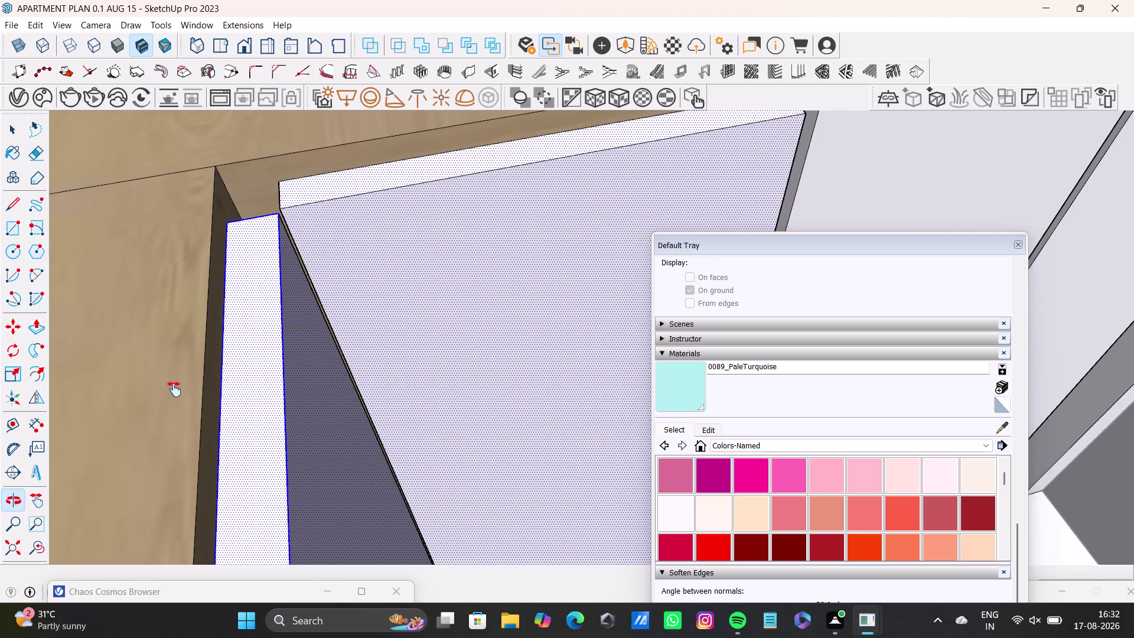
middle_drag(175, 389, 63, 415)
middle_drag(228, 399, 154, 373)
middle_drag(358, 393, 320, 398)
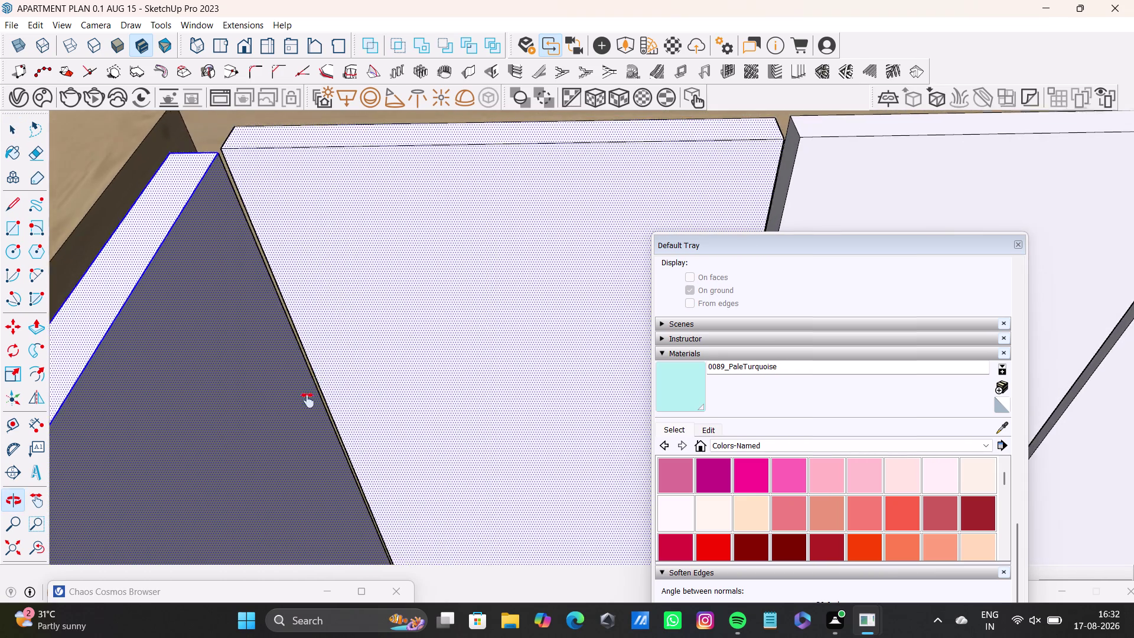
middle_drag(321, 399, 97, 413)
scroll(down, 3)
middle_drag(244, 404, 163, 419)
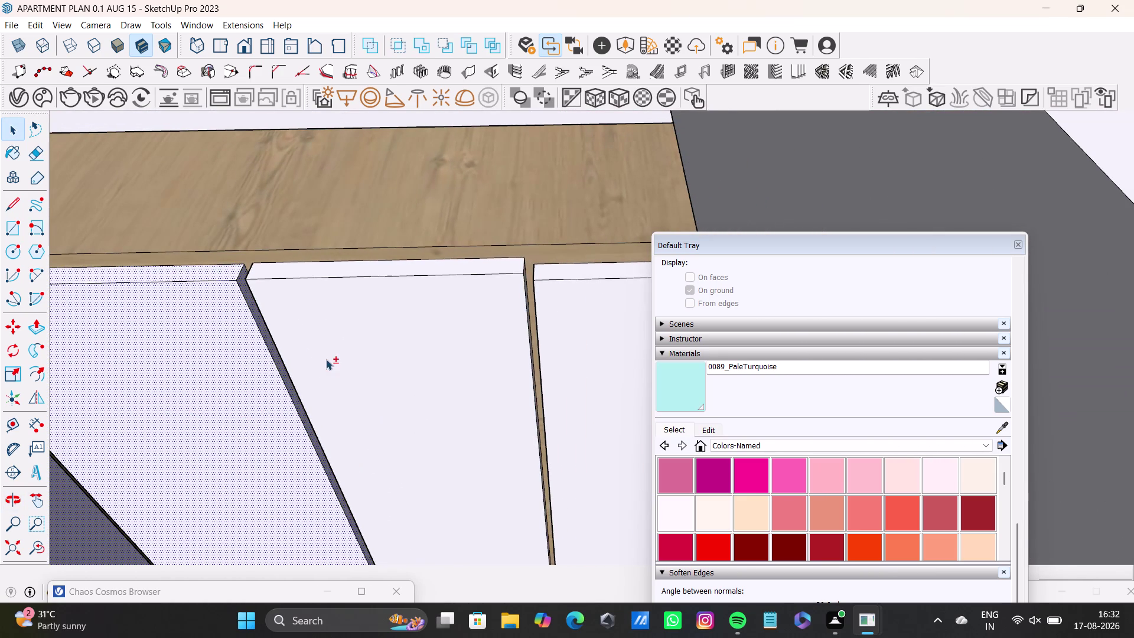
double_click(326, 359)
double_click(356, 271)
middle_drag(343, 374, 470, 370)
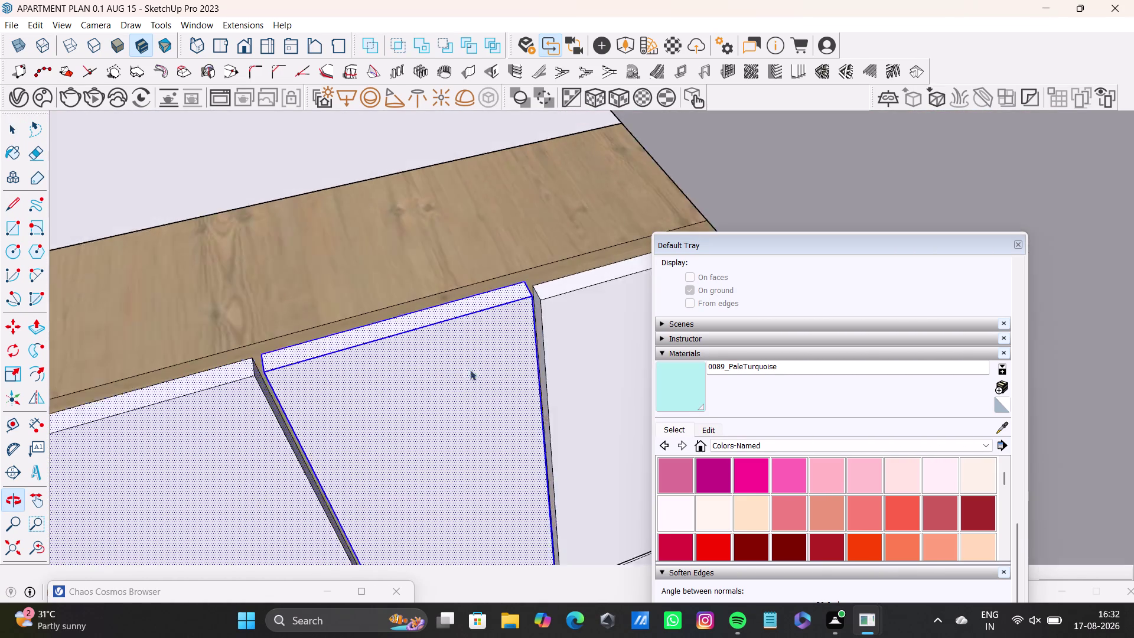
scroll(up, 3)
middle_drag(278, 397, 379, 341)
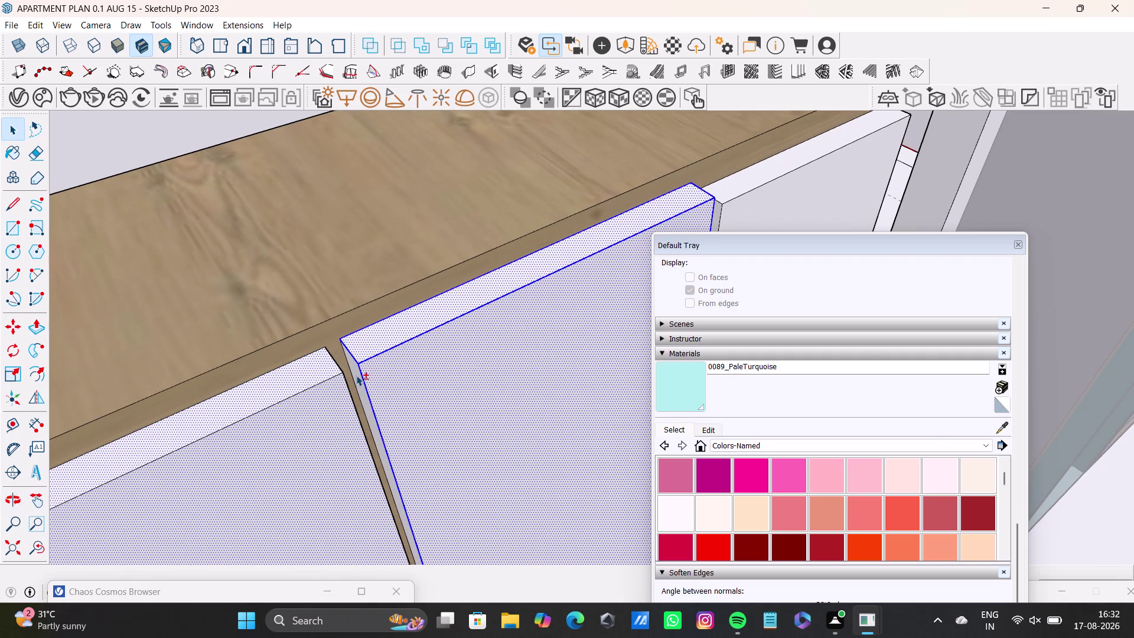
double_click(356, 375)
middle_drag(443, 408, 197, 421)
middle_drag(399, 421, 299, 423)
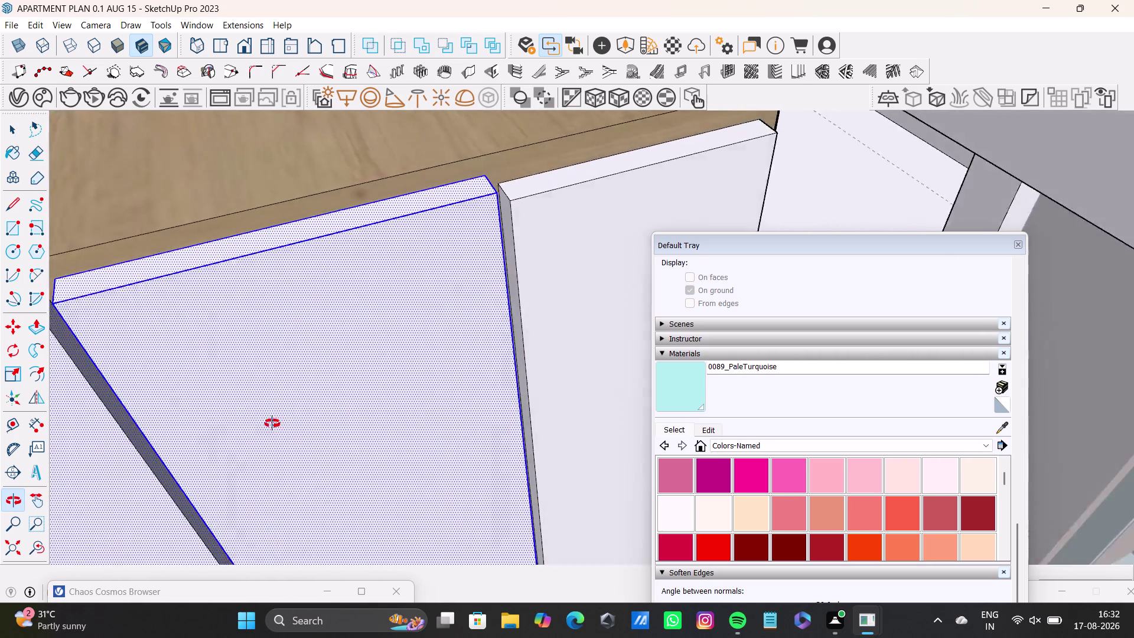
middle_drag(300, 424, 170, 440)
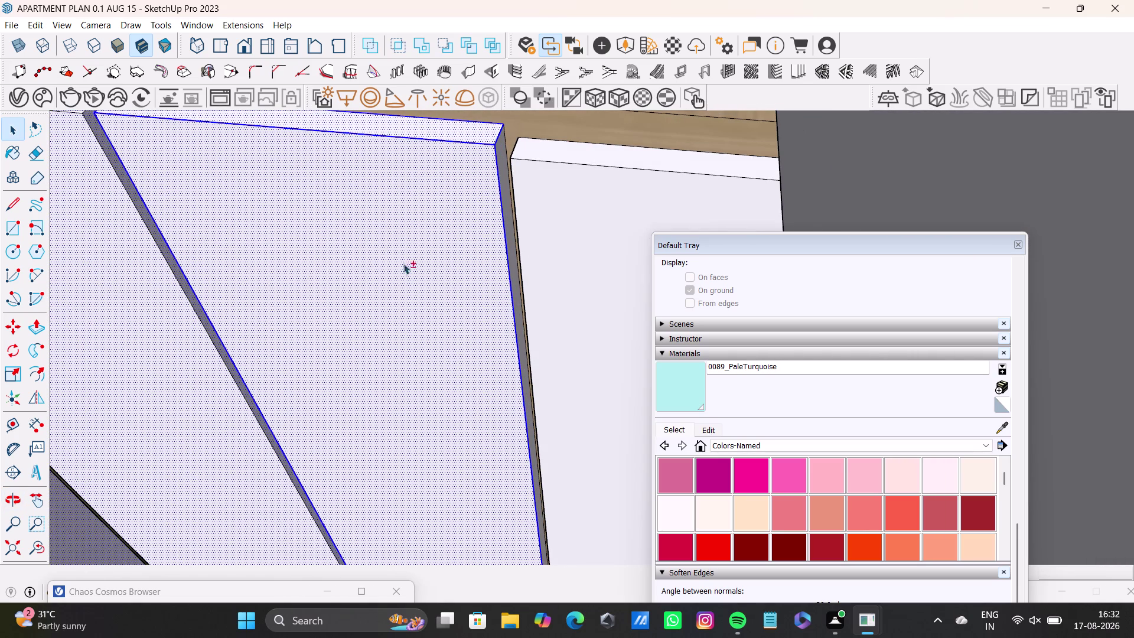
scroll(up, 3)
click(550, 164)
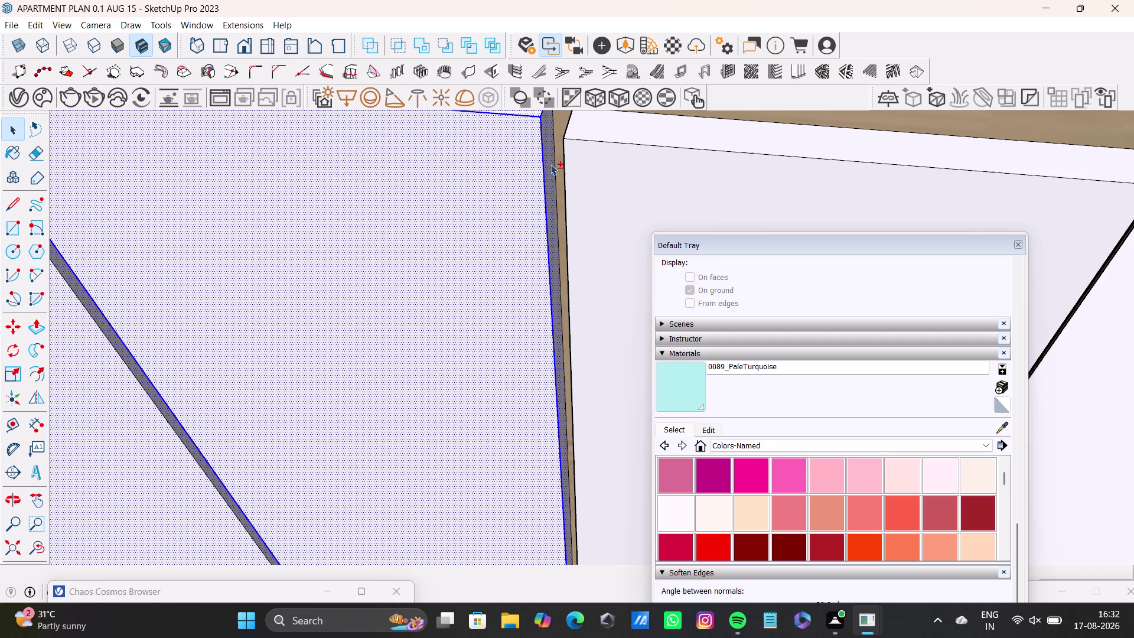
scroll(down, 3)
middle_drag(483, 246, 732, 268)
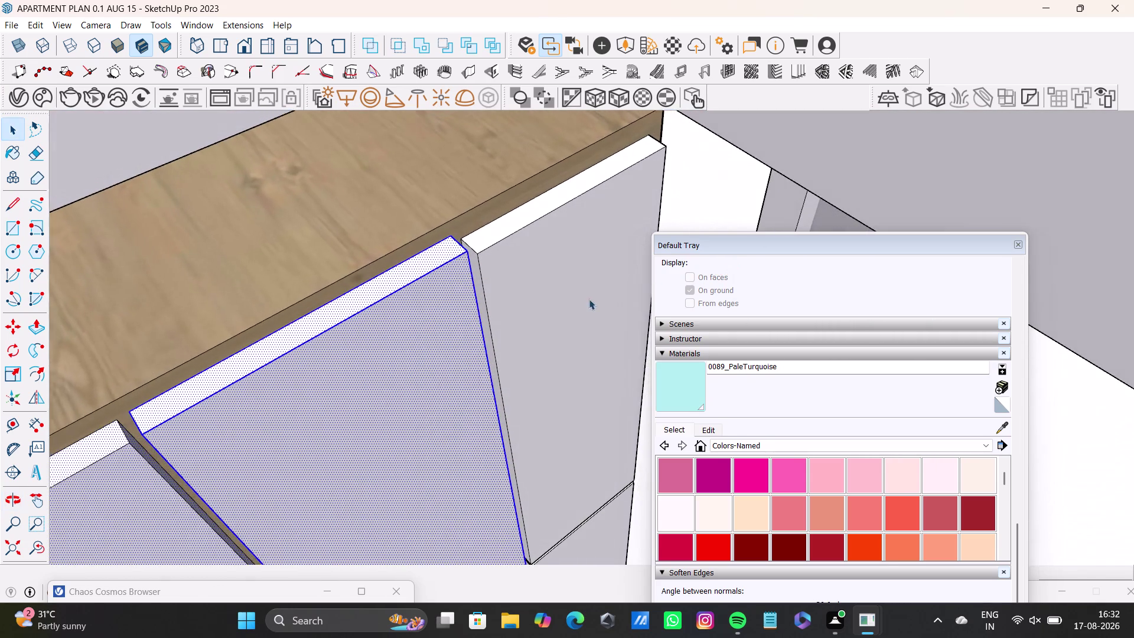
middle_drag(587, 298, 474, 311)
middle_drag(431, 352, 431, 257)
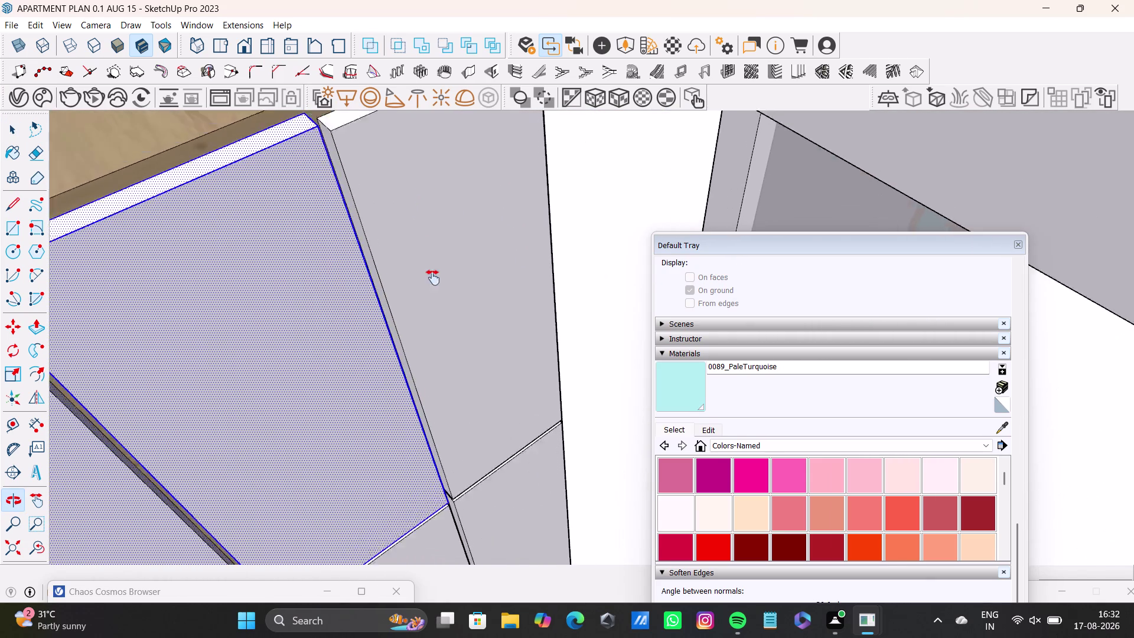
middle_drag(431, 257, 424, 348)
middle_drag(431, 336, 349, 167)
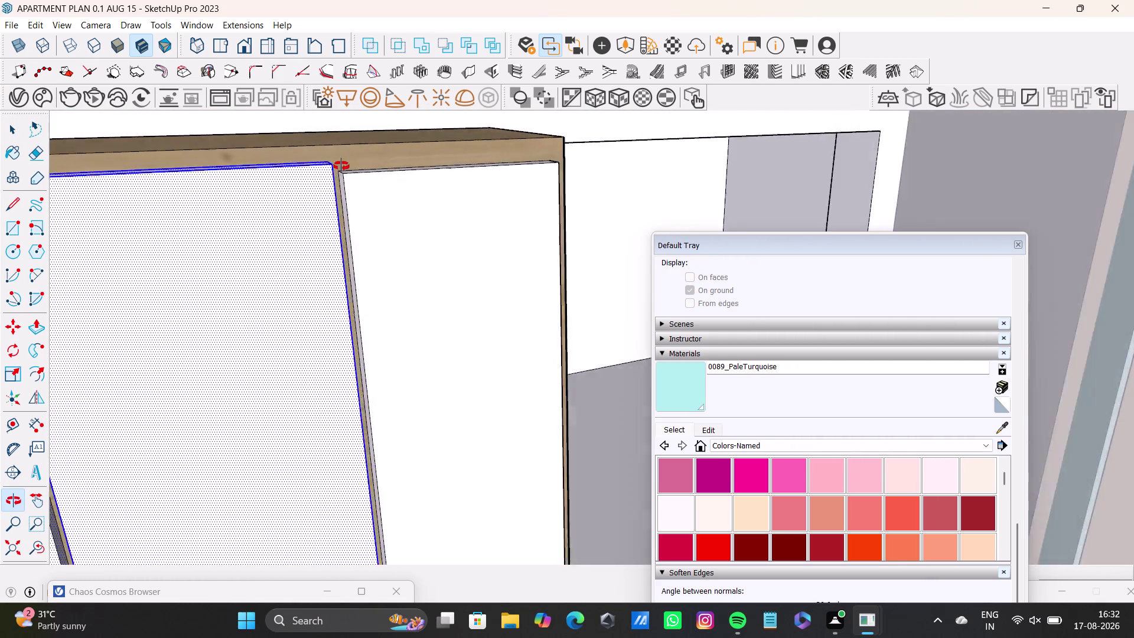
middle_drag(349, 167, 308, 166)
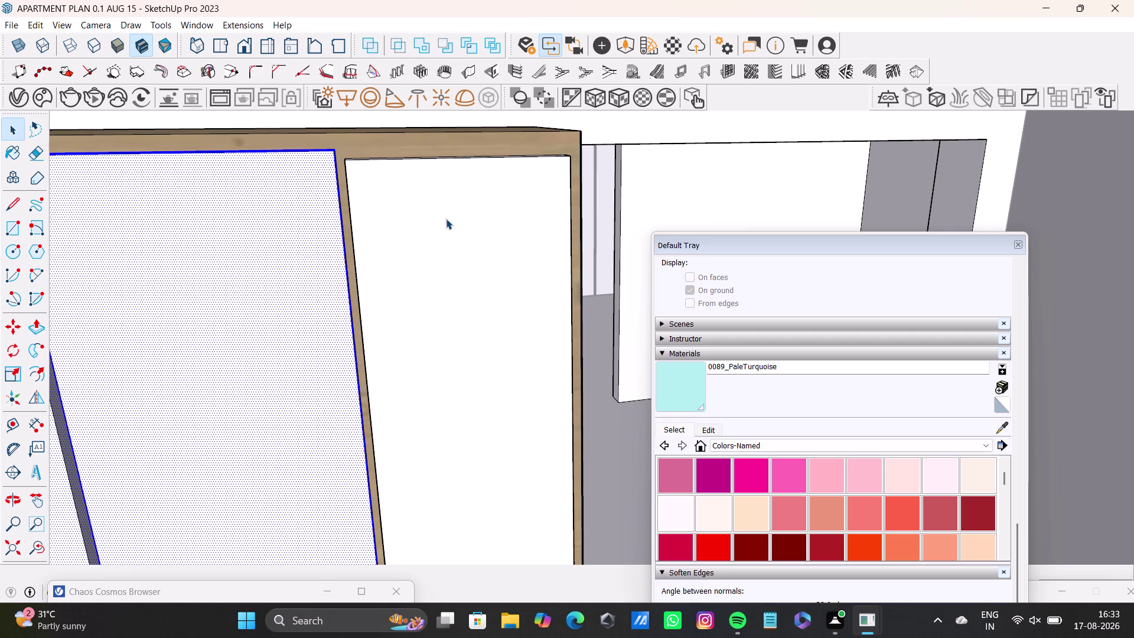
key(space)
middle_drag(429, 296, 431, 315)
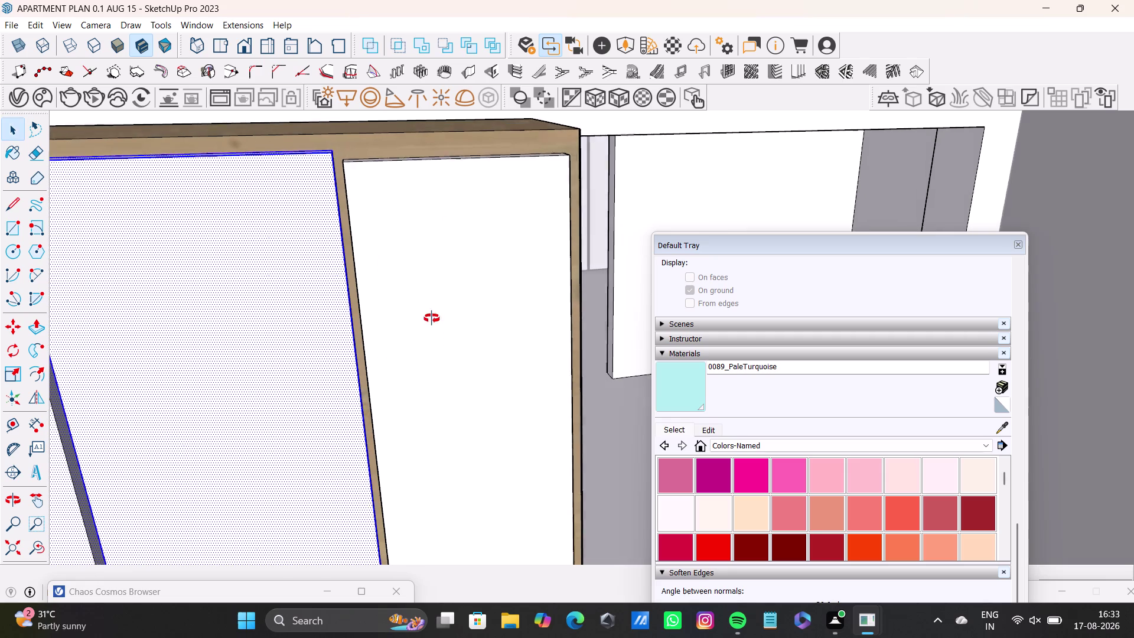
middle_drag(431, 316, 435, 408)
key(space)
scroll(up, 3)
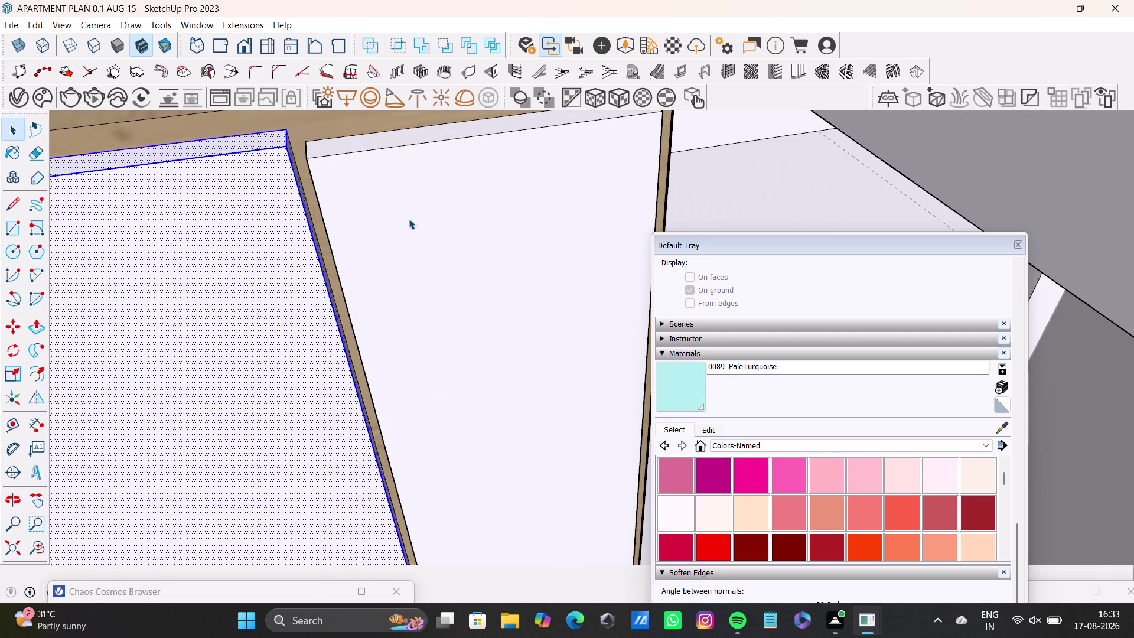
middle_drag(430, 226, 452, 354)
click(432, 269)
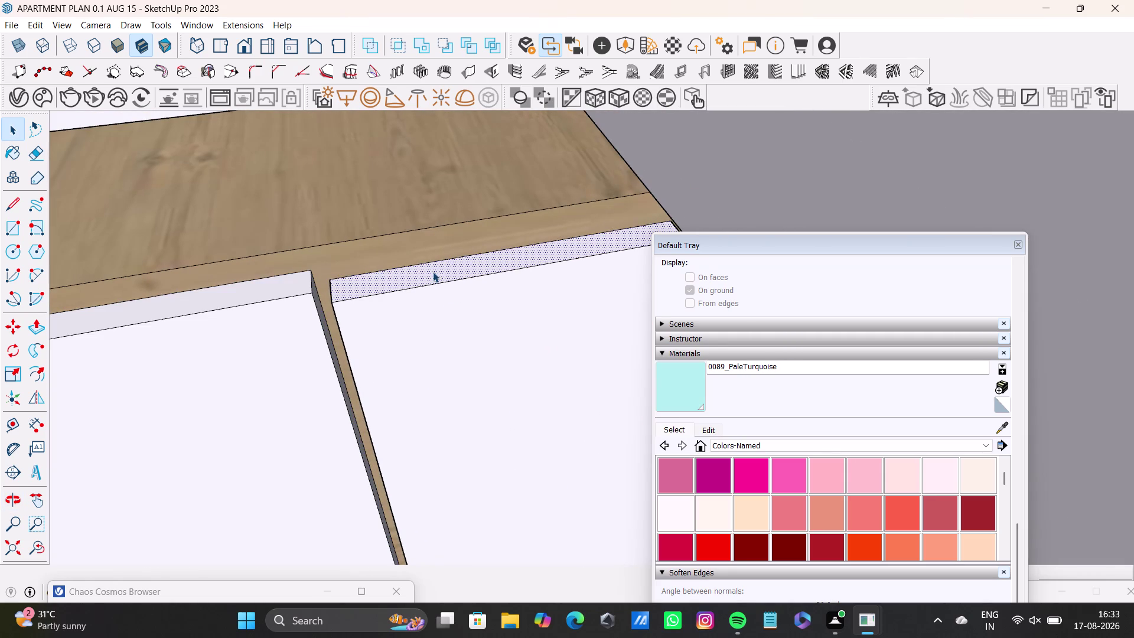
key(p)
drag(433, 271, 293, 278)
key(space)
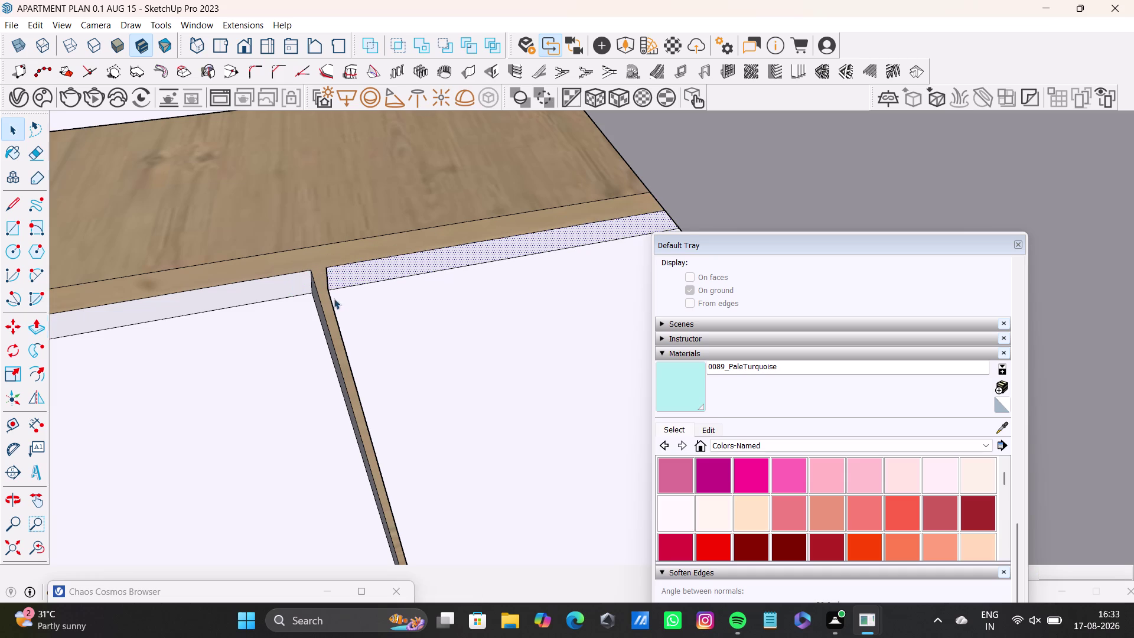
scroll(down, 3)
middle_drag(360, 308, 564, 286)
scroll(down, 3)
middle_drag(446, 323, 625, 261)
scroll(down, 3)
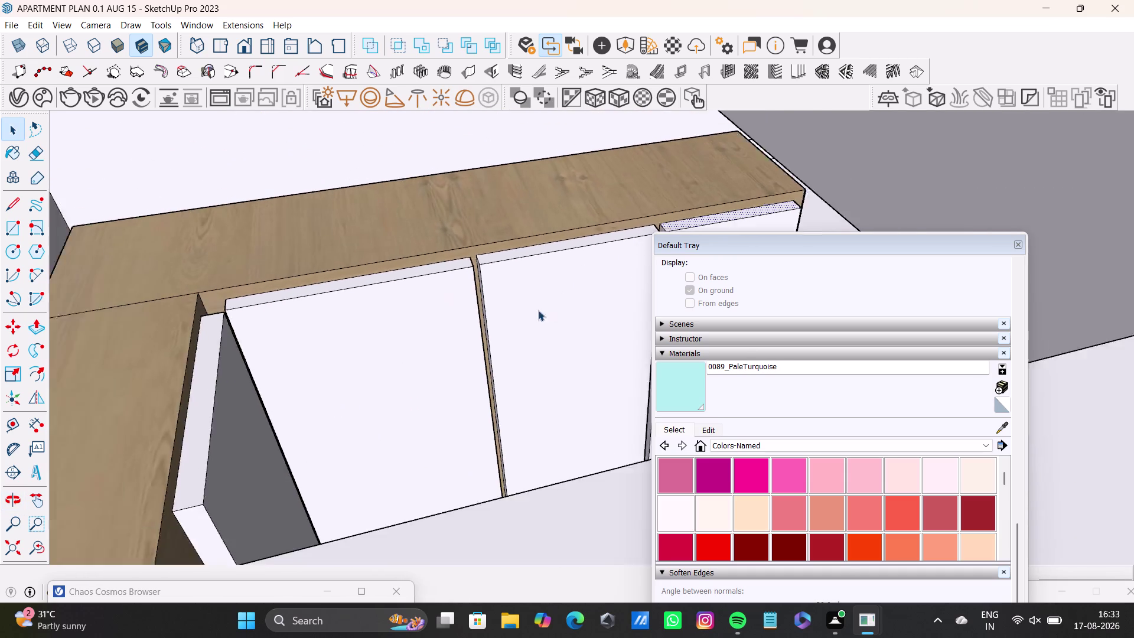
scroll(down, 3)
middle_drag(520, 323, 453, 291)
scroll(down, 3)
middle_drag(478, 356, 478, 287)
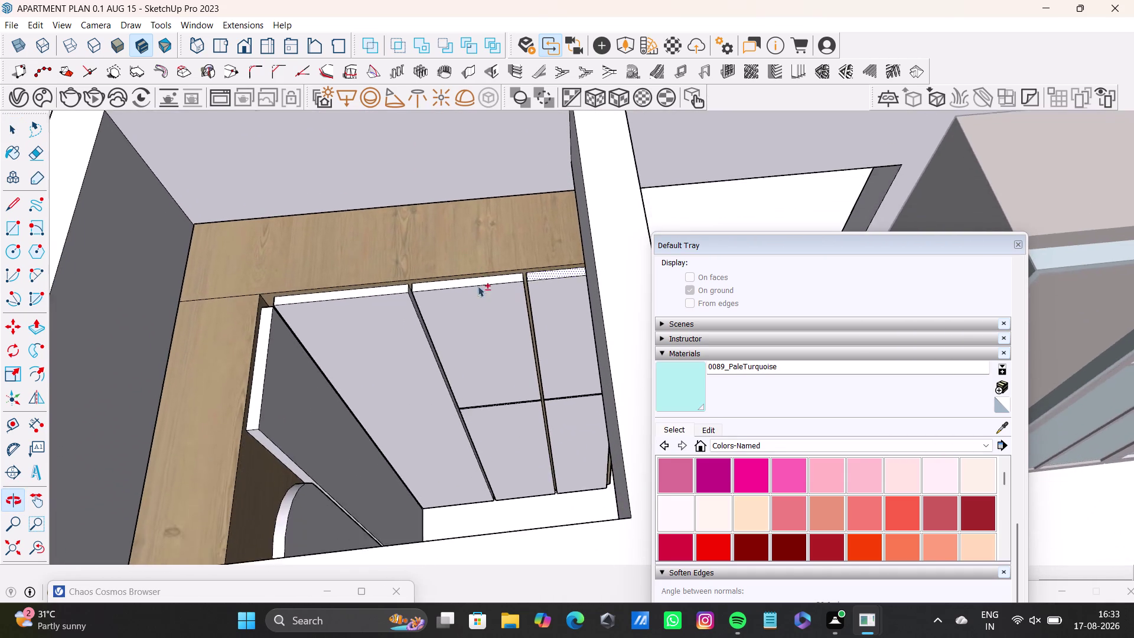
middle_drag(491, 340, 445, 382)
key(space)
click(238, 359)
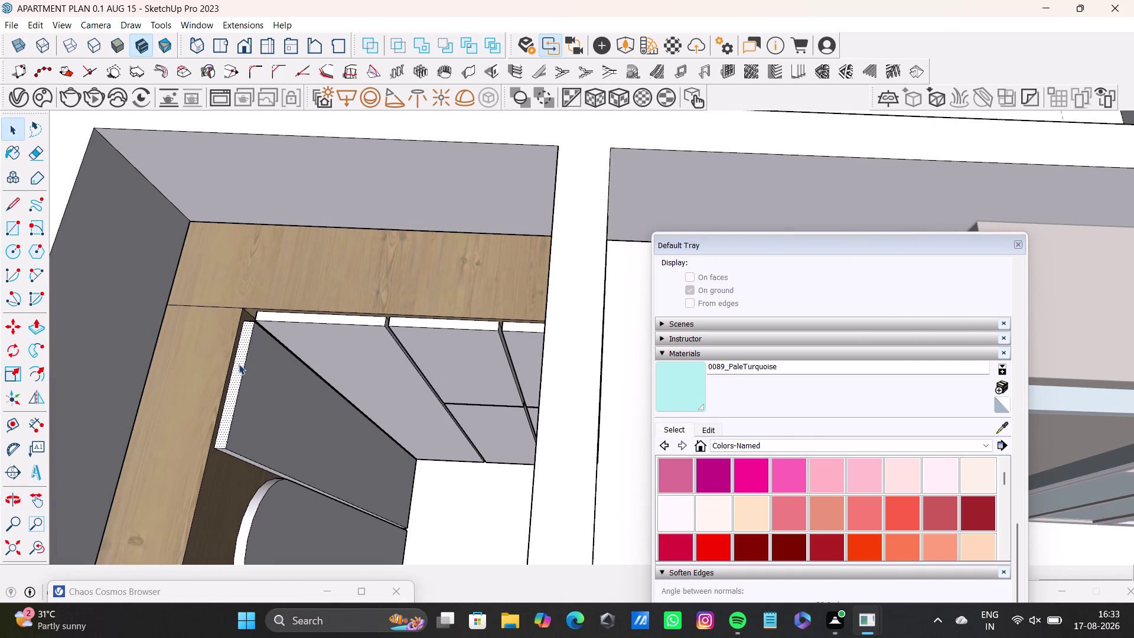
click(251, 377)
click(298, 331)
click(305, 319)
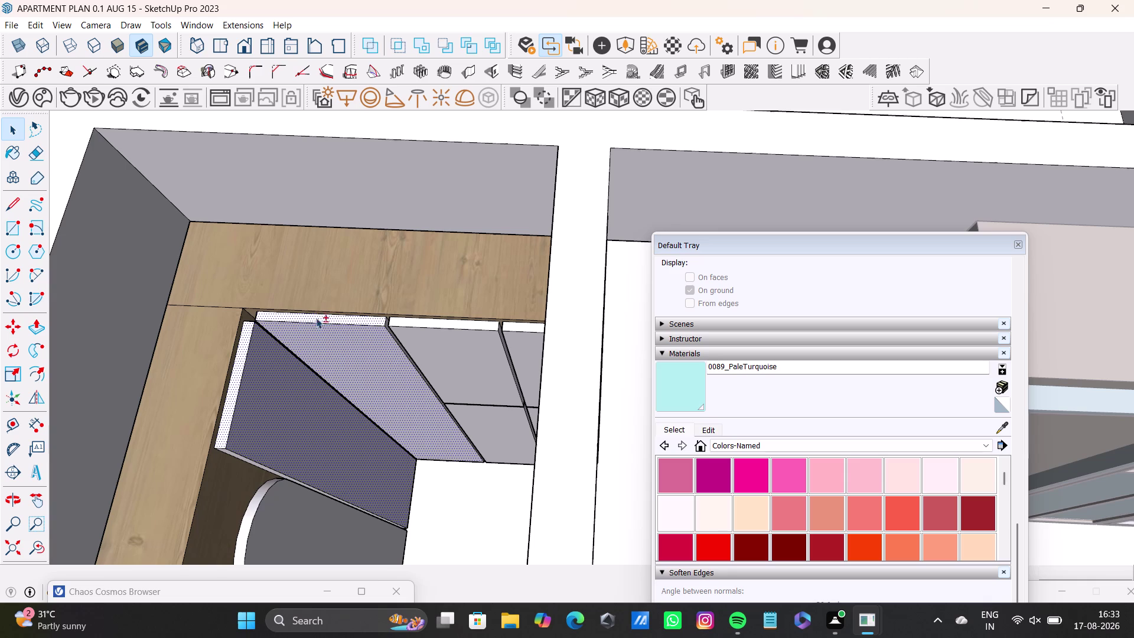
click(475, 322)
click(476, 343)
middle_drag(488, 385, 435, 370)
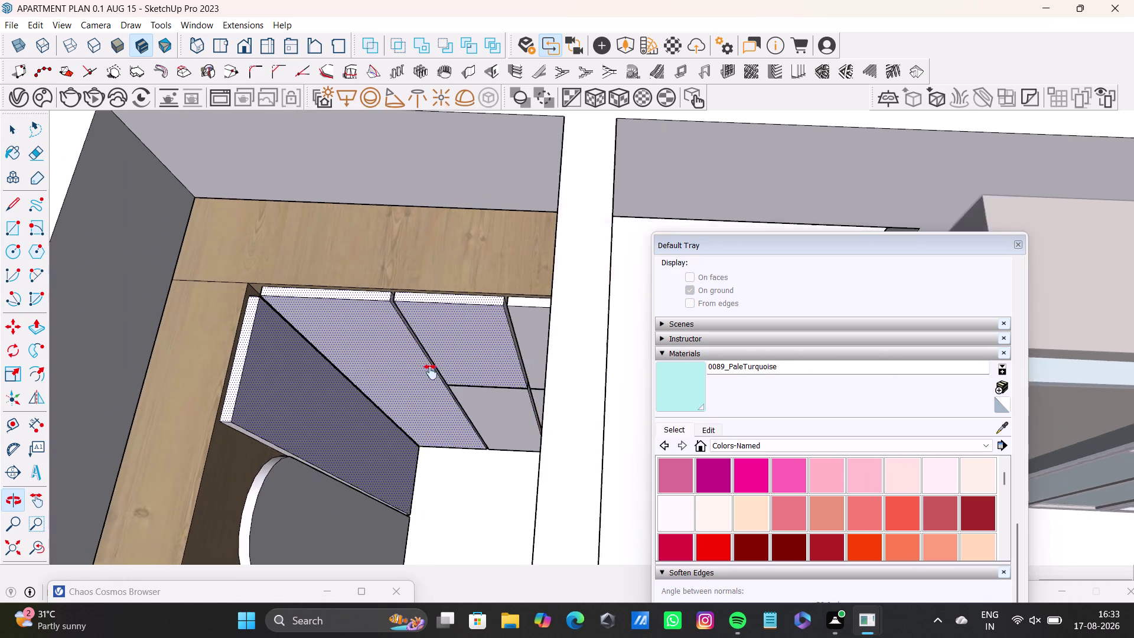
middle_drag(435, 370, 428, 375)
middle_drag(426, 381, 566, 333)
click(549, 329)
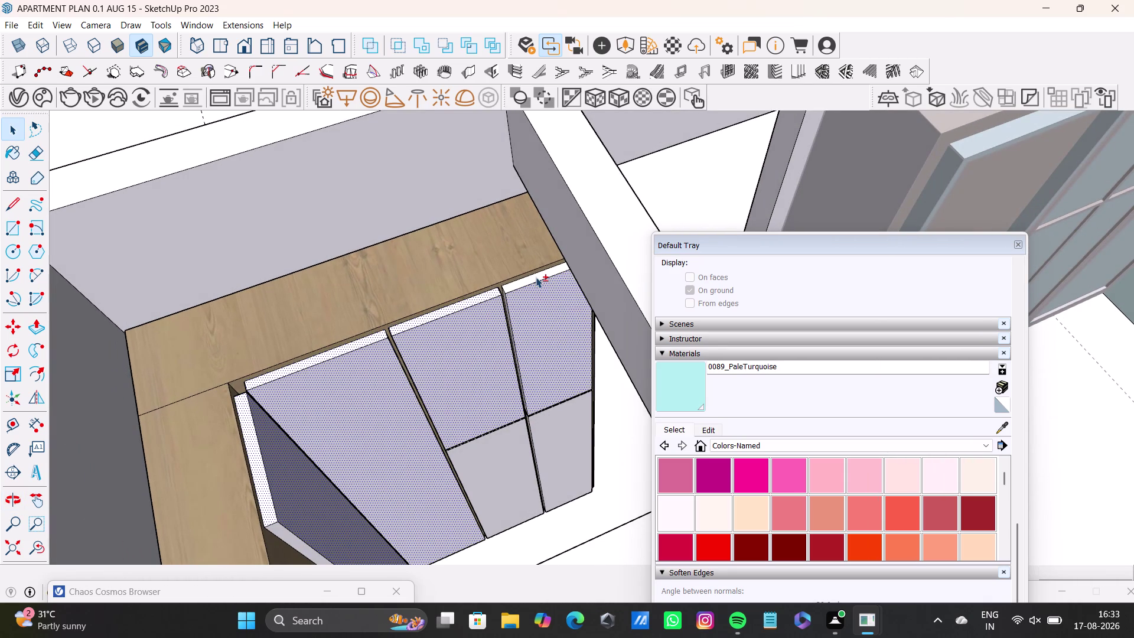
click(536, 277)
scroll(up, 3)
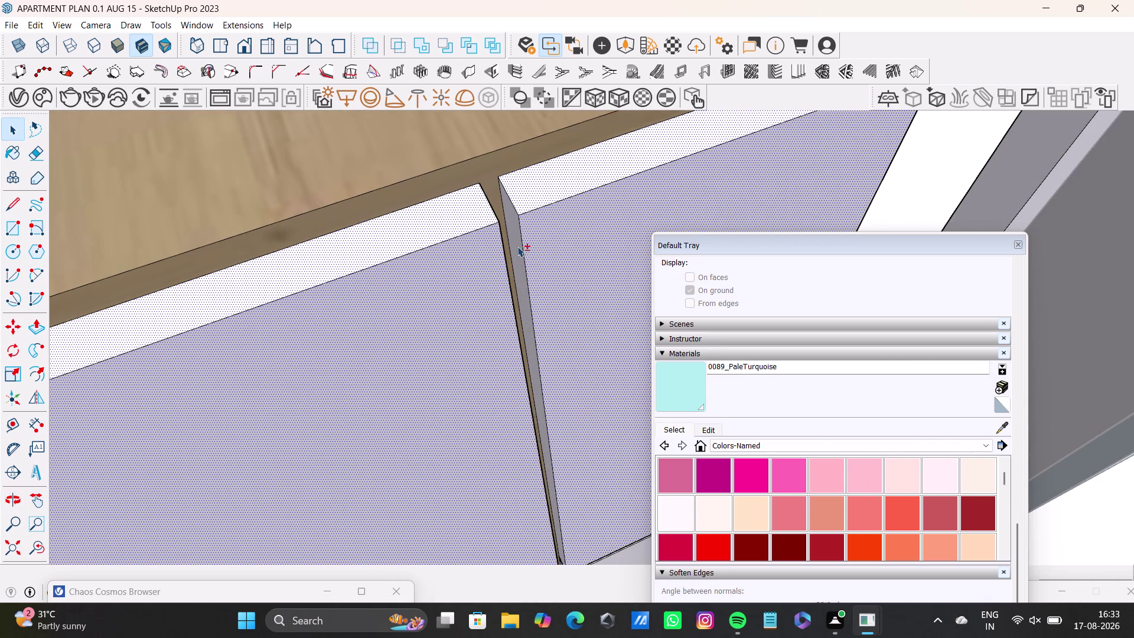
click(518, 246)
middle_drag(512, 252, 356, 283)
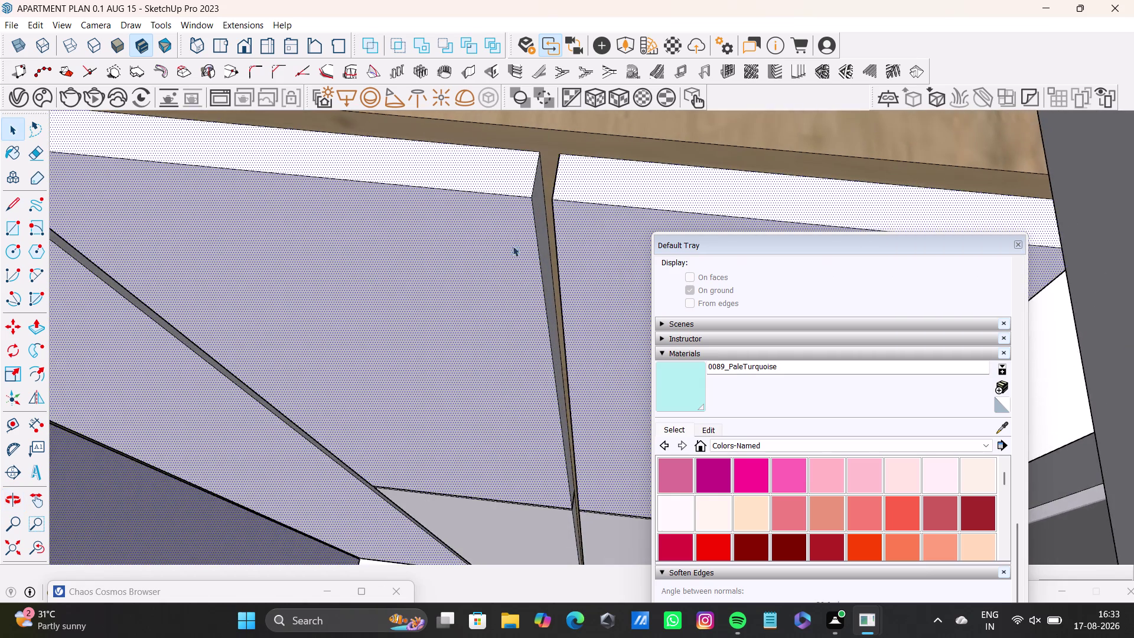
scroll(up, 3)
click(545, 237)
scroll(down, 3)
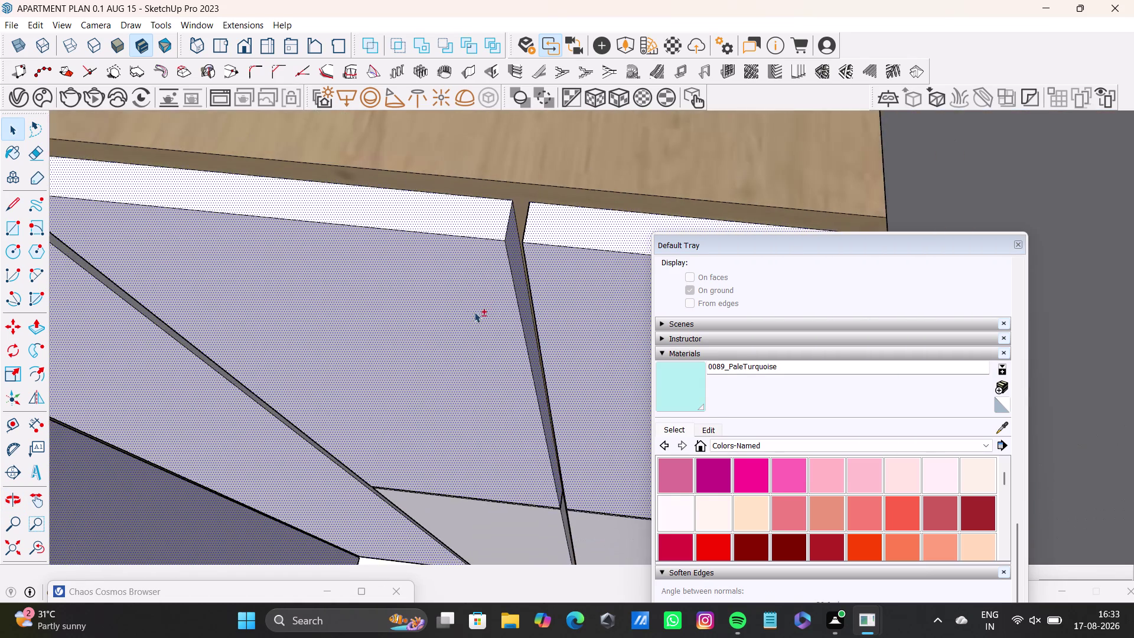
middle_drag(457, 314, 695, 281)
scroll(down, 3)
scroll(up, 3)
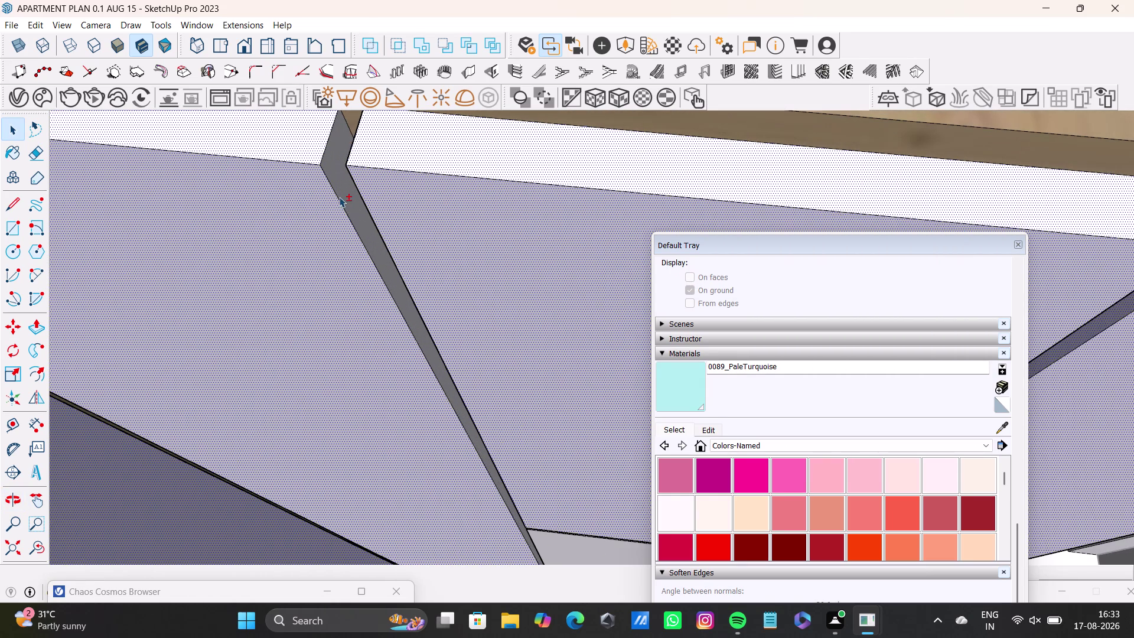
click(352, 197)
middle_drag(388, 278, 657, 268)
middle_drag(519, 332, 555, 234)
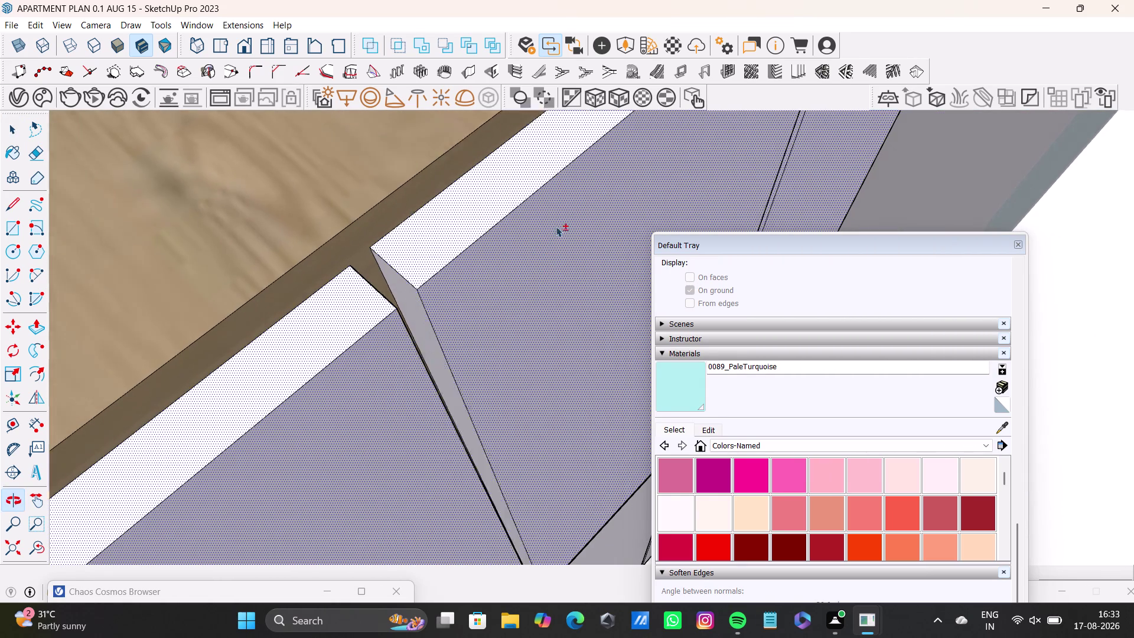
middle_drag(555, 234, 556, 228)
click(419, 252)
scroll(down, 3)
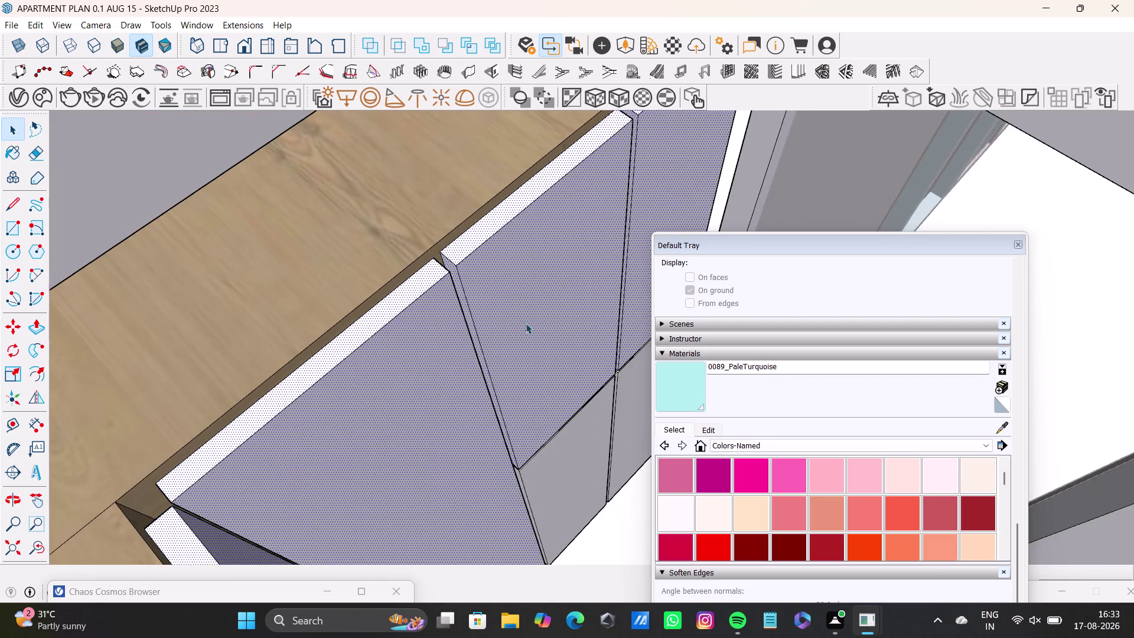
middle_drag(525, 323, 316, 247)
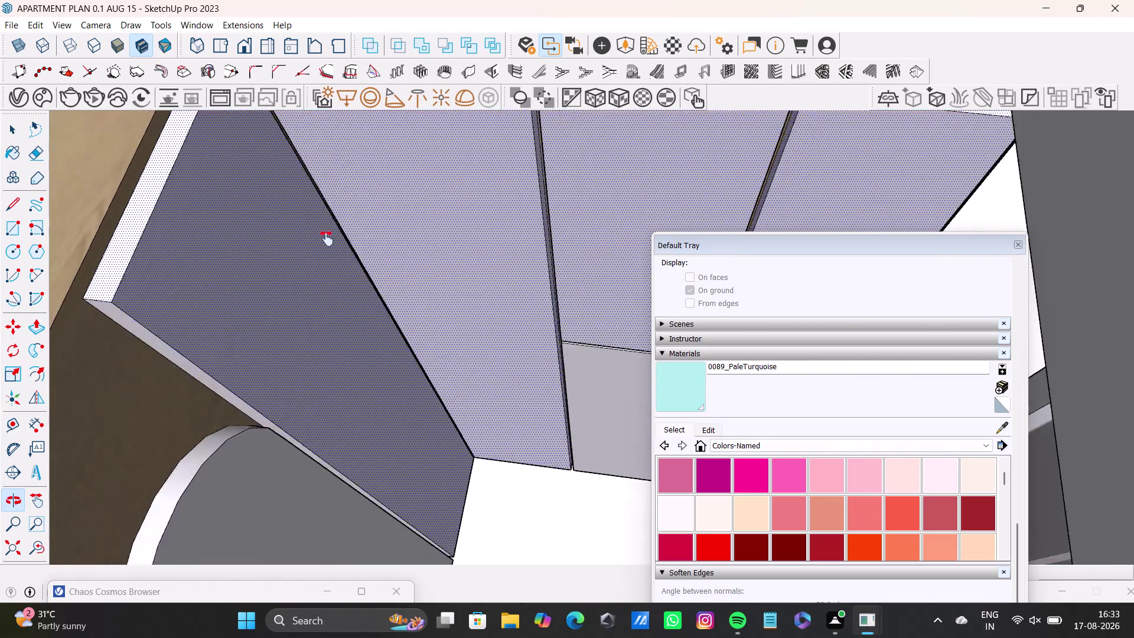
middle_drag(316, 246, 330, 236)
scroll(up, 3)
click(156, 290)
scroll(down, 3)
middle_drag(358, 315, 311, 301)
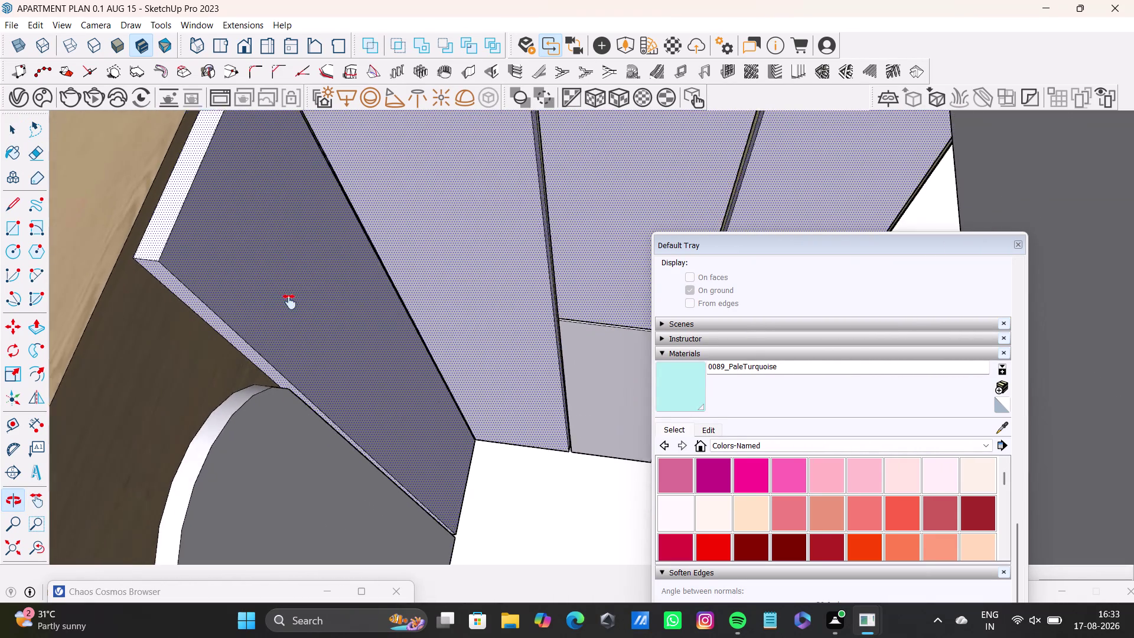
middle_drag(311, 302, 277, 310)
middle_drag(537, 406, 486, 455)
middle_drag(485, 263, 485, 441)
middle_drag(383, 228, 405, 585)
middle_drag(469, 219, 439, 289)
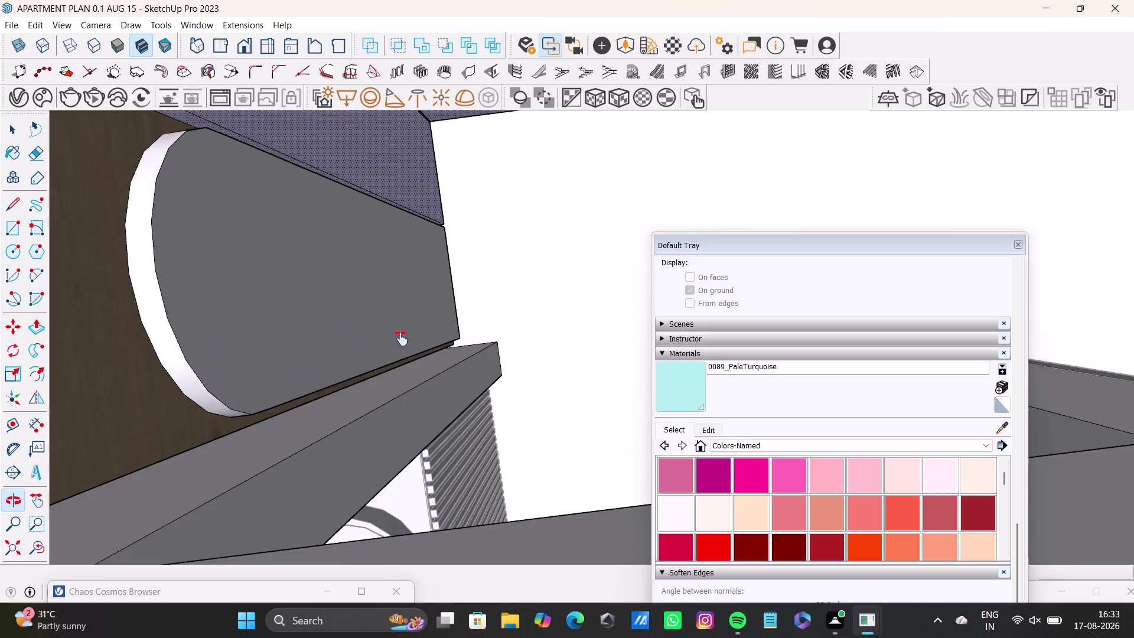
middle_drag(438, 289, 308, 470)
middle_drag(317, 389, 746, 255)
middle_drag(400, 382, 723, 294)
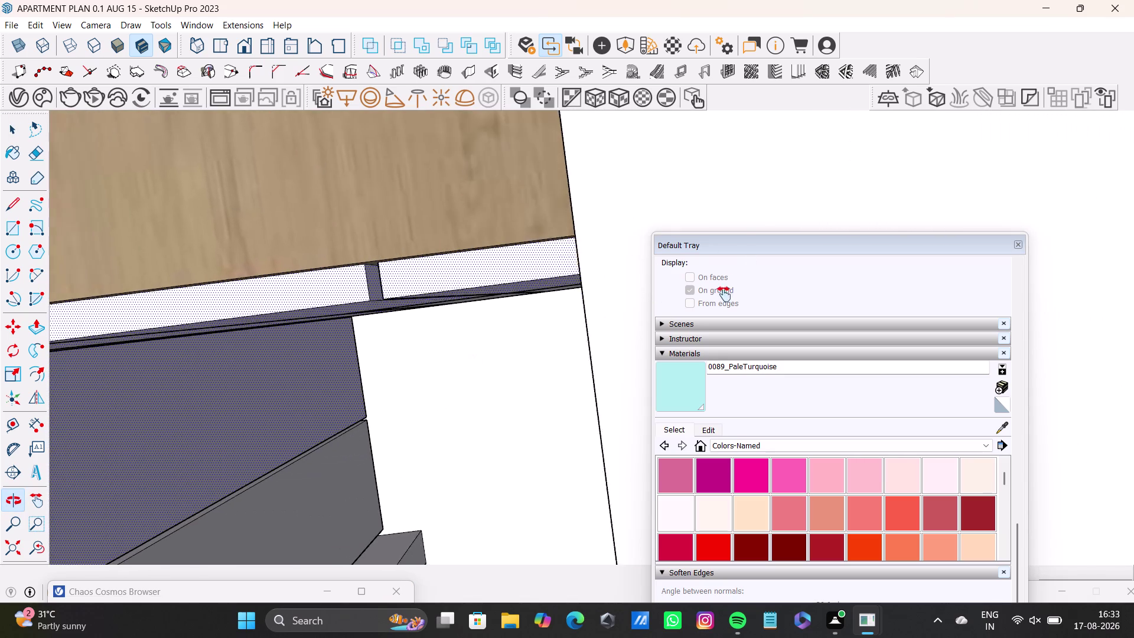
middle_drag(723, 294, 723, 294)
scroll(up, 3)
middle_click(456, 363)
middle_drag(453, 253, 475, 266)
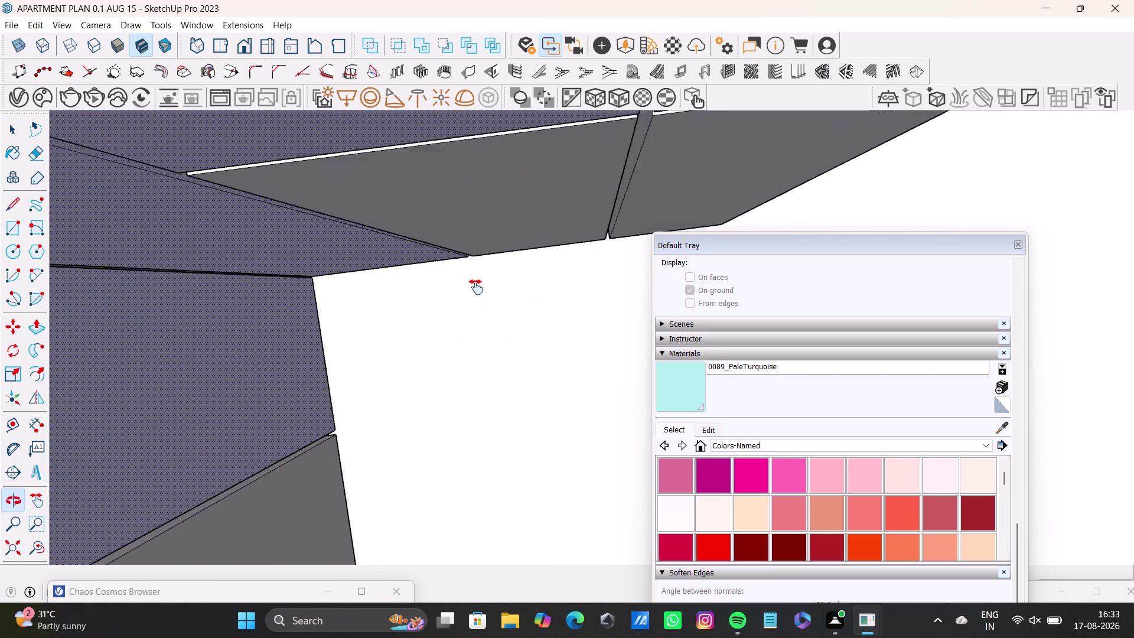
middle_drag(475, 266, 479, 333)
middle_drag(479, 318, 484, 237)
middle_drag(484, 237, 475, 356)
scroll(up, 3)
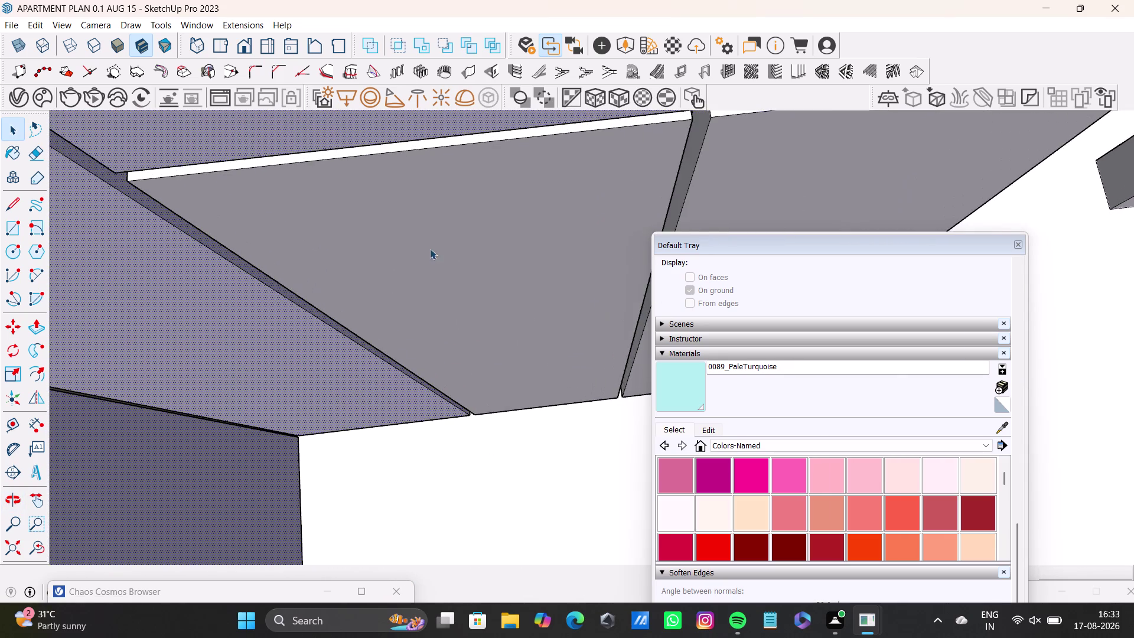
scroll(up, 3)
middle_drag(437, 216, 437, 321)
middle_drag(436, 312, 447, 199)
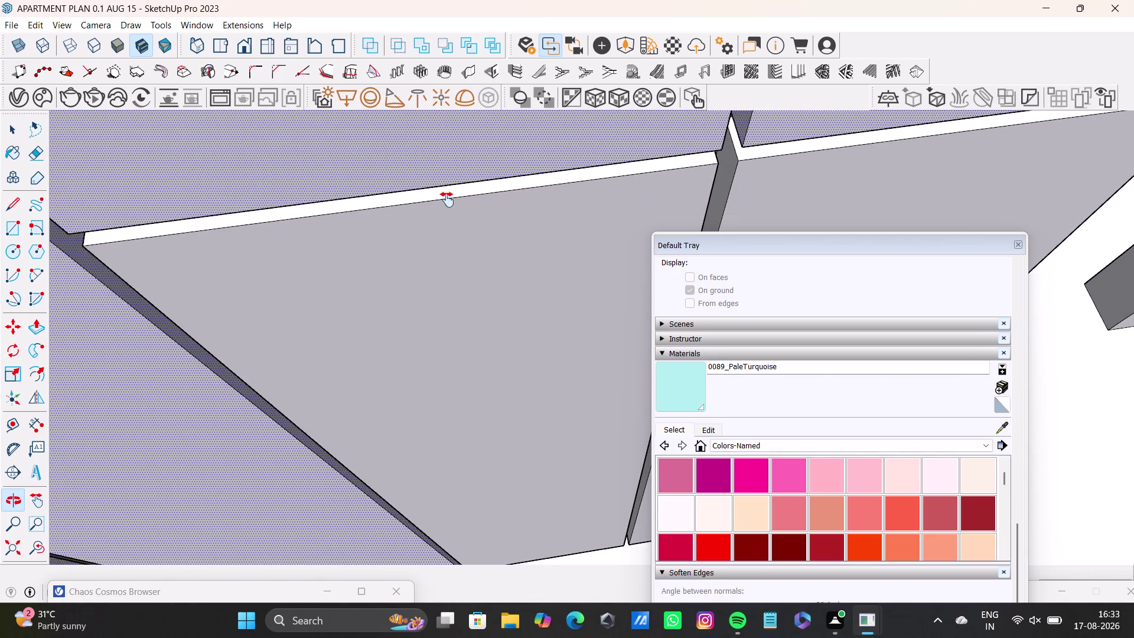
middle_drag(447, 199, 418, 310)
middle_drag(422, 294, 420, 227)
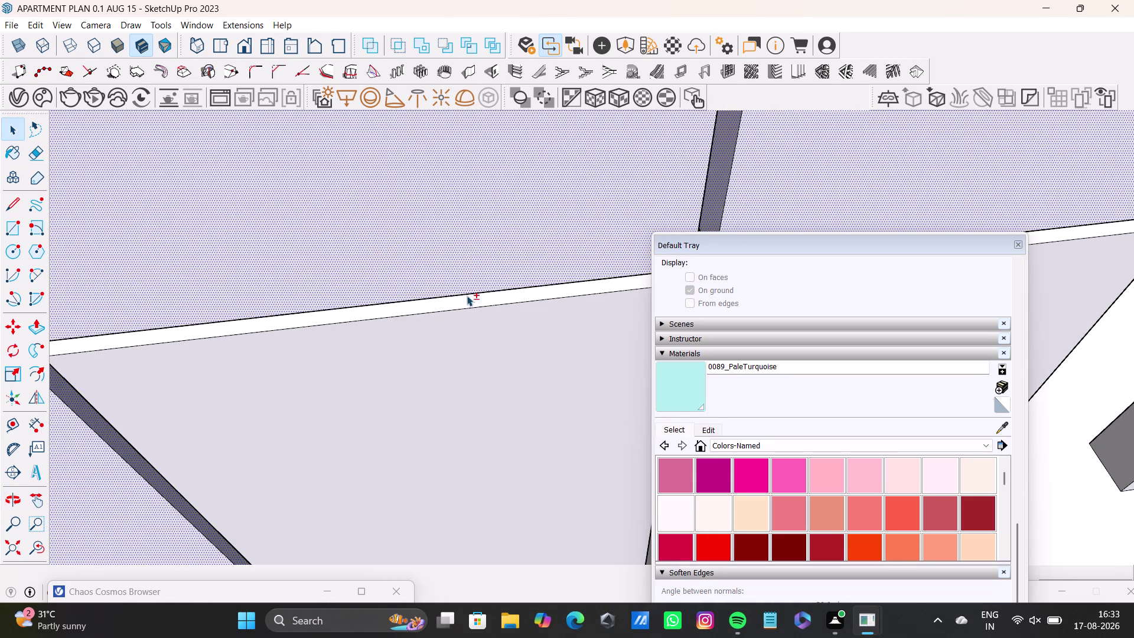
click(469, 301)
click(477, 334)
middle_drag(163, 399, 281, 337)
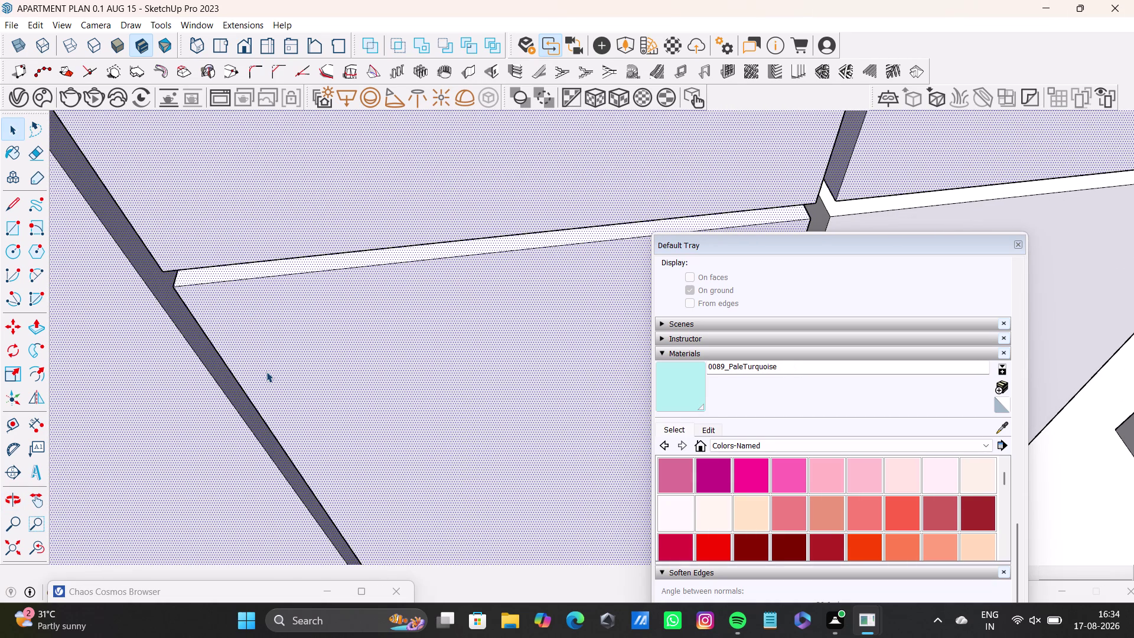
middle_drag(266, 371, 395, 298)
middle_drag(296, 389, 357, 298)
click(268, 309)
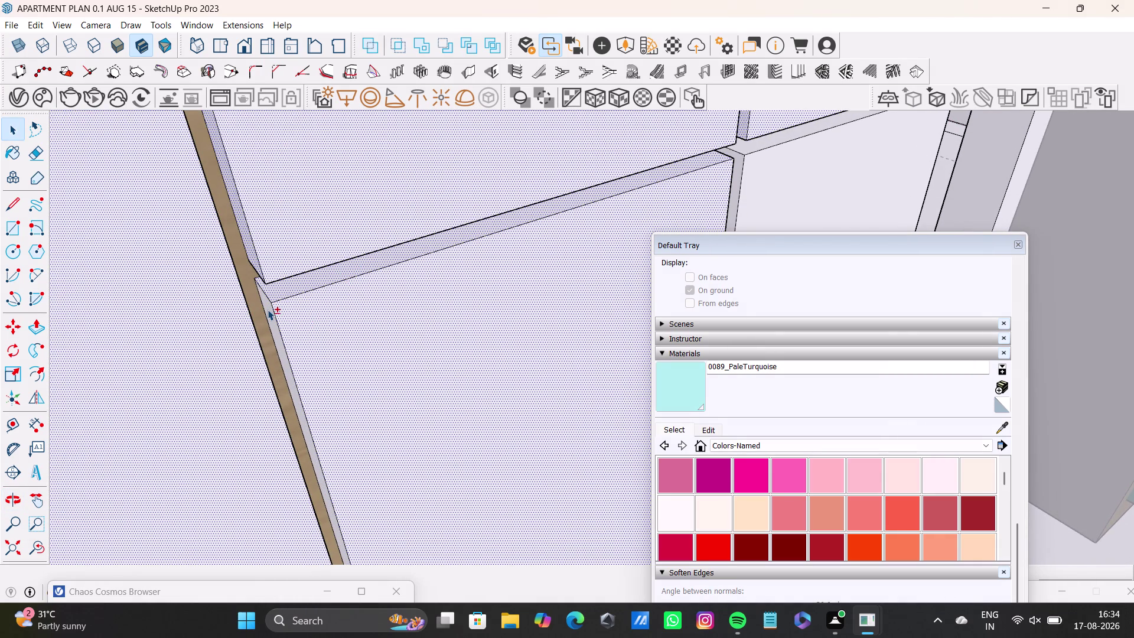
scroll(down, 3)
middle_drag(383, 305, 132, 385)
middle_drag(414, 318, 367, 324)
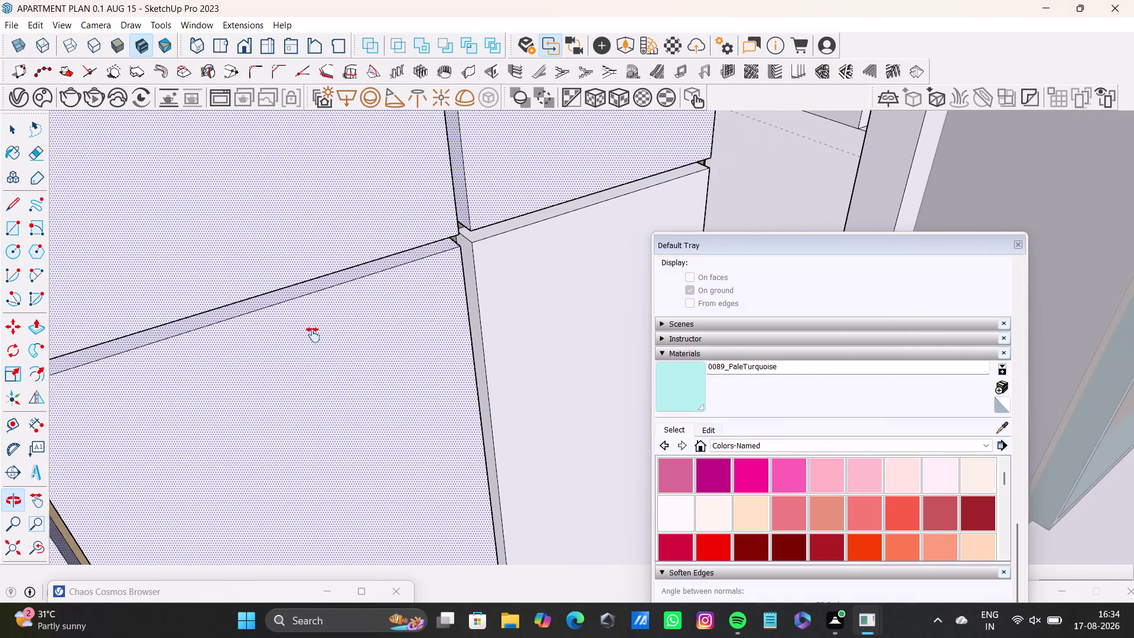
middle_drag(367, 325, 268, 364)
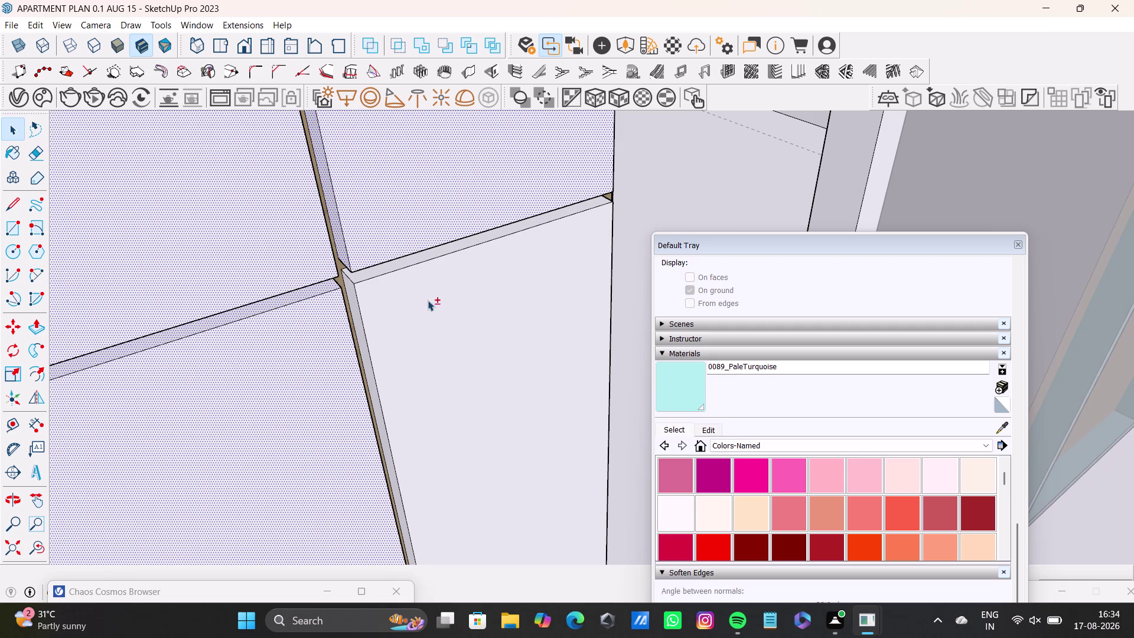
Select the wardrobe shutter panels and orbit to view them beside the pine side.
click(430, 327)
click(347, 291)
click(363, 274)
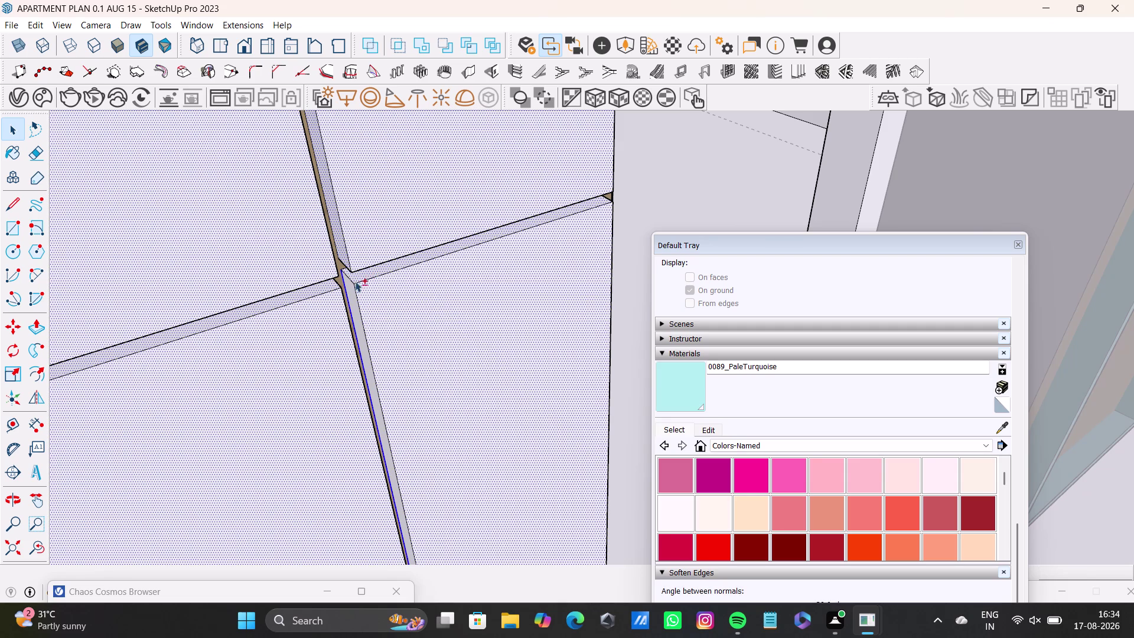
click(352, 290)
click(353, 292)
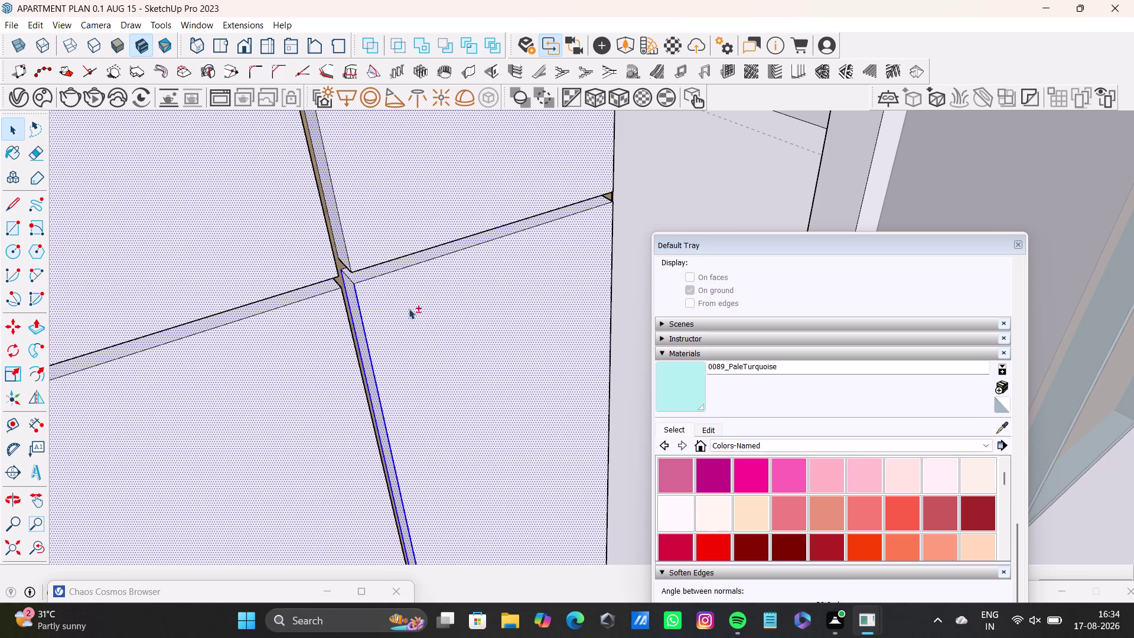
scroll(down, 3)
middle_drag(442, 306, 302, 301)
scroll(up, 3)
middle_drag(595, 291, 507, 293)
middle_drag(531, 287, 531, 287)
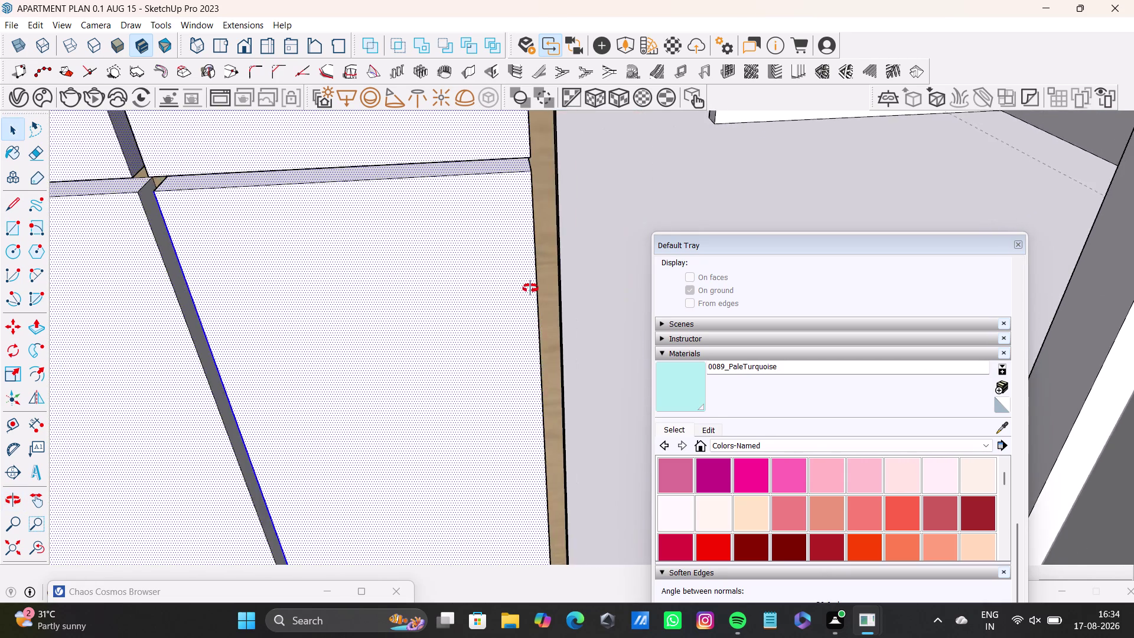
middle_drag(531, 287, 391, 282)
Adjust the shutter selection while orbiting across the shutter rows.
scroll(up, 3)
click(564, 173)
scroll(down, 3)
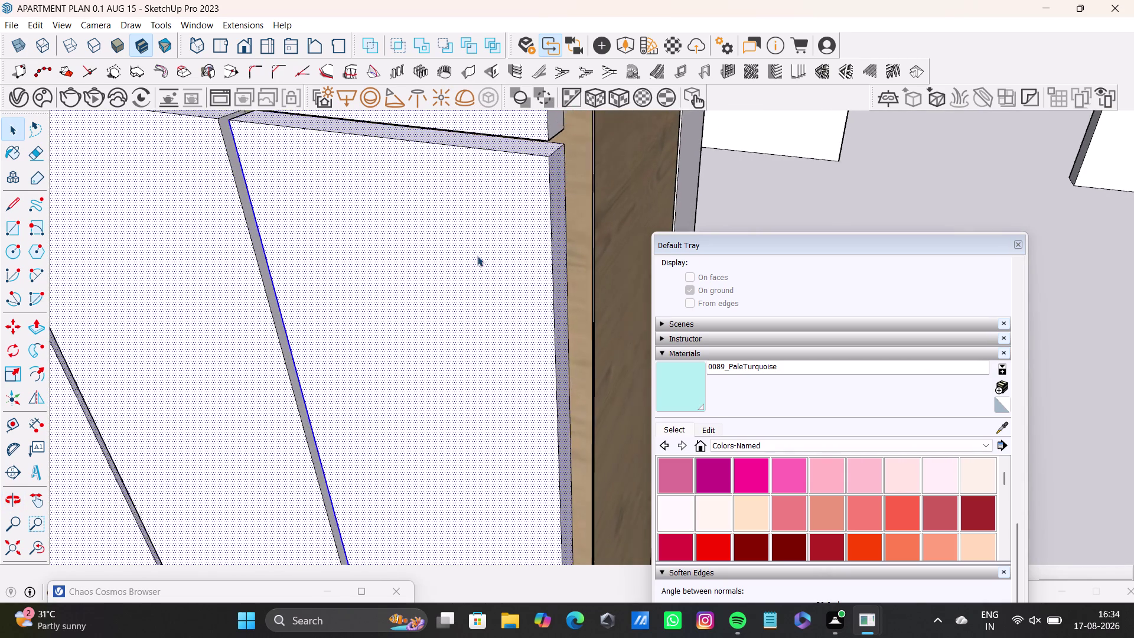
scroll(down, 3)
middle_drag(404, 269, 450, 269)
click(563, 164)
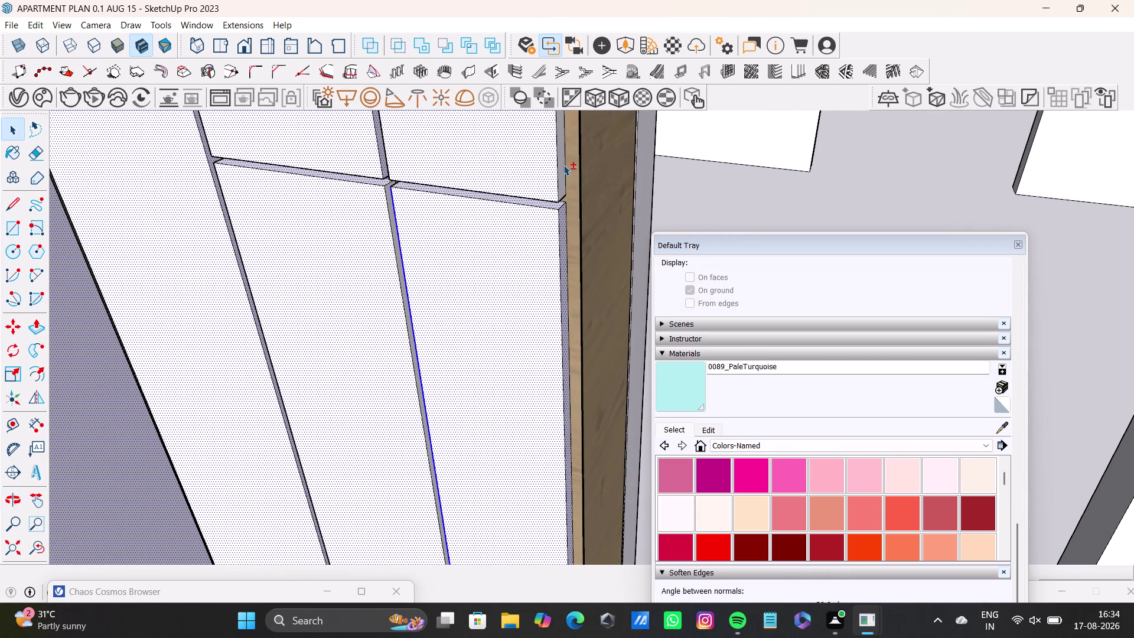
click(560, 169)
middle_drag(400, 227, 547, 252)
scroll(down, 3)
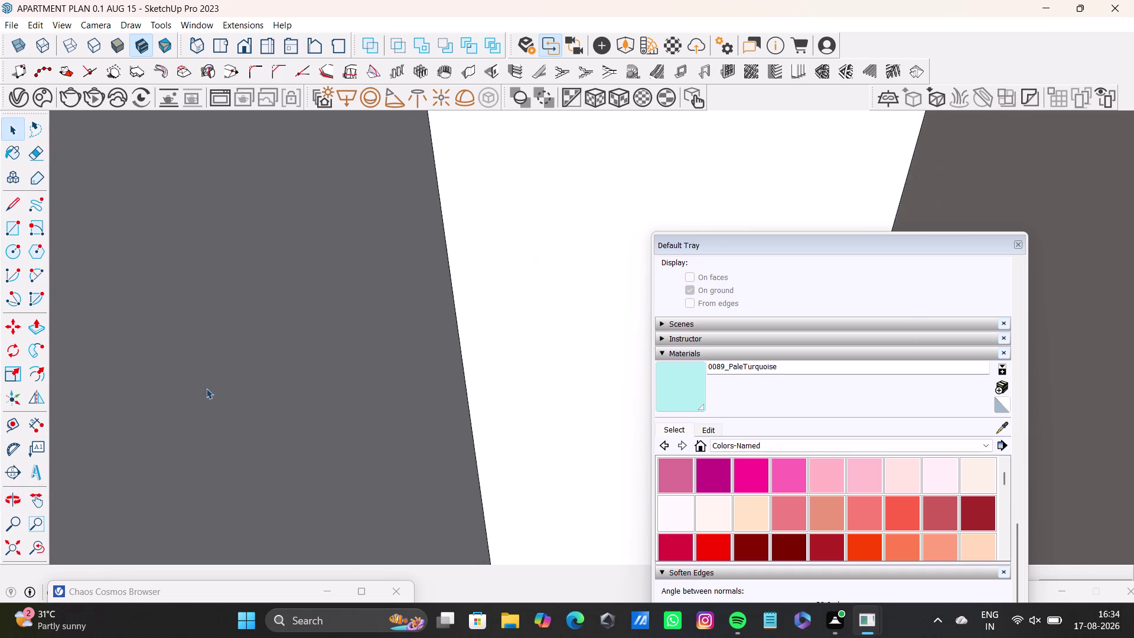
Orbit back across the apartment to face the wardrobe shutter fronts.
click(14, 548)
scroll(up, 3)
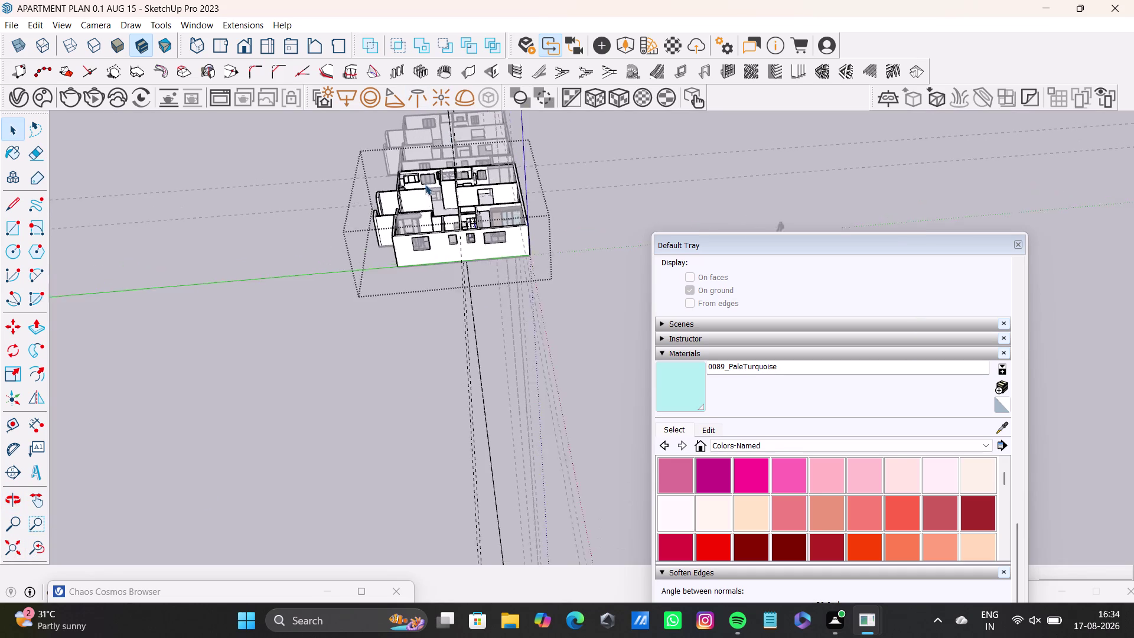
scroll(up, 3)
middle_drag(474, 237, 416, 362)
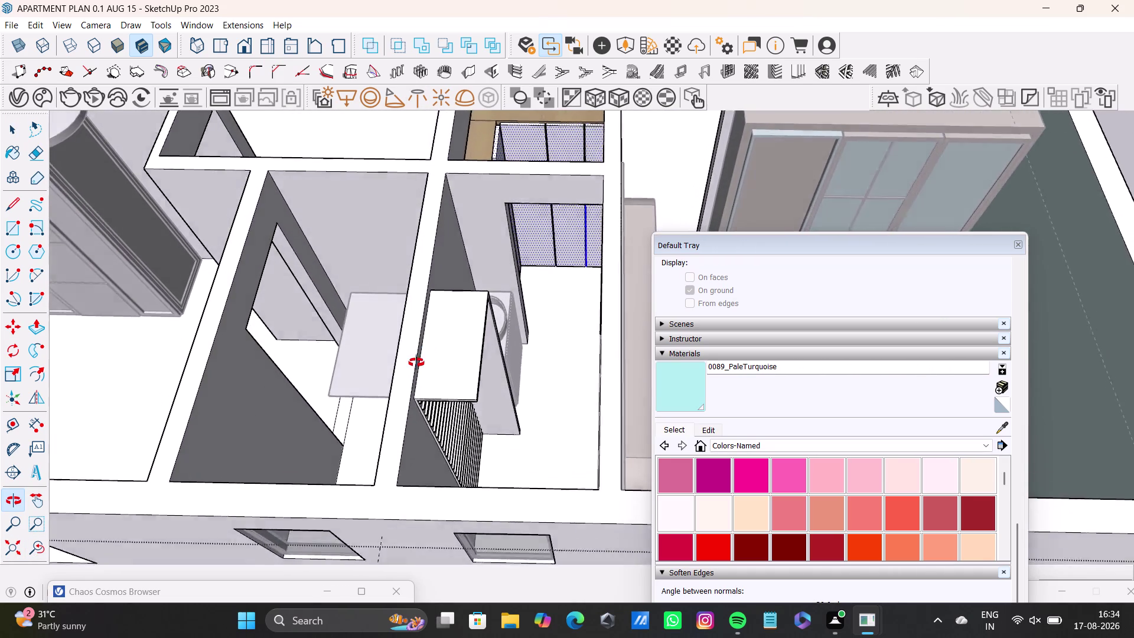
middle_drag(416, 362, 459, 479)
scroll(up, 3)
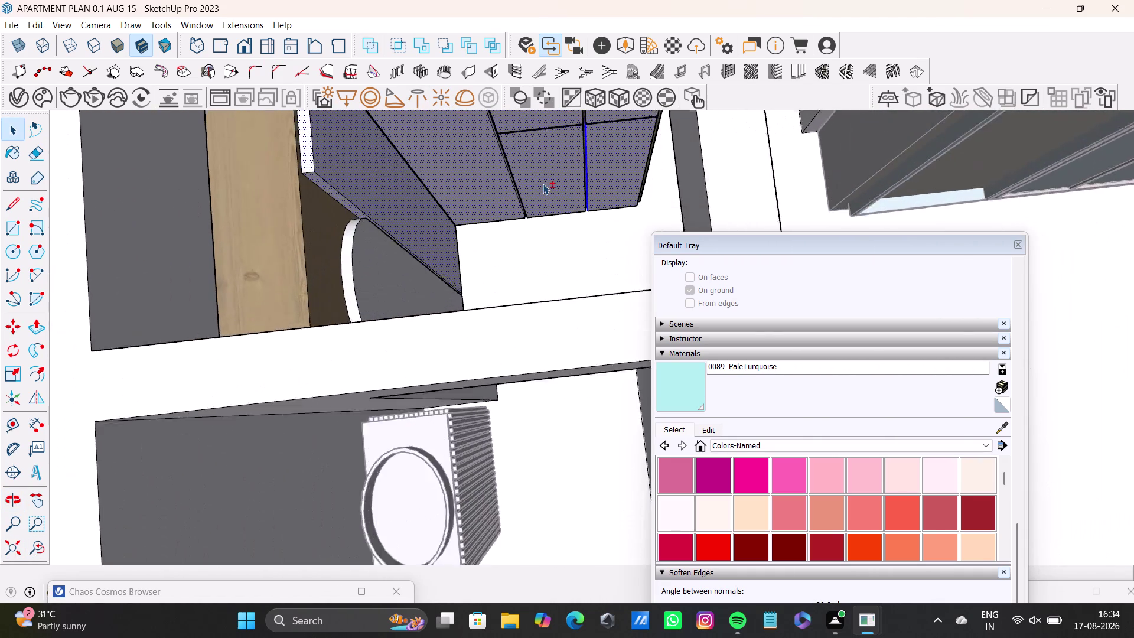
middle_drag(542, 183, 500, 342)
middle_drag(492, 321, 583, 262)
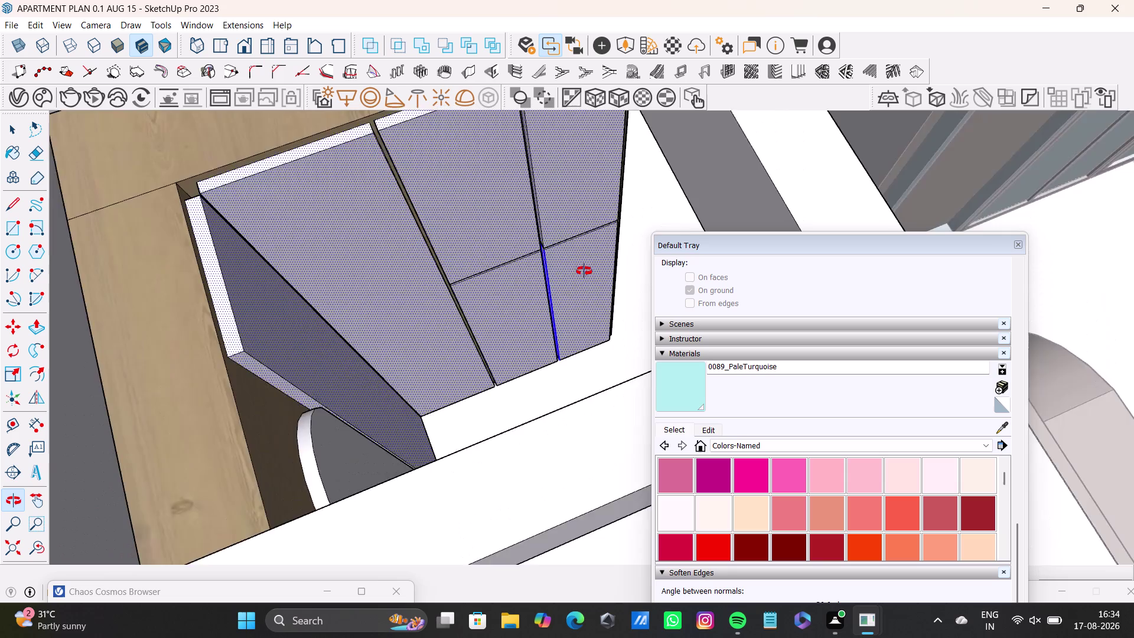
middle_drag(583, 263, 236, 183)
scroll(down, 3)
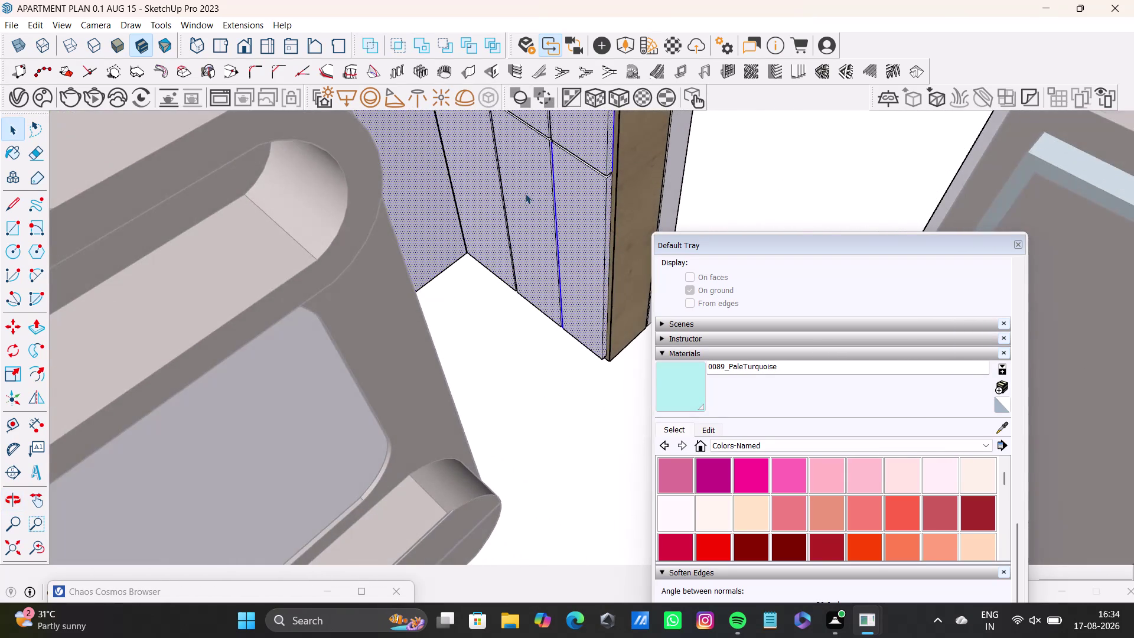
scroll(down, 3)
middle_drag(524, 195, 565, 240)
Paint the wardrobe shutters Pale Turquoise and orbit around toward the curved panel.
click(686, 401)
click(602, 279)
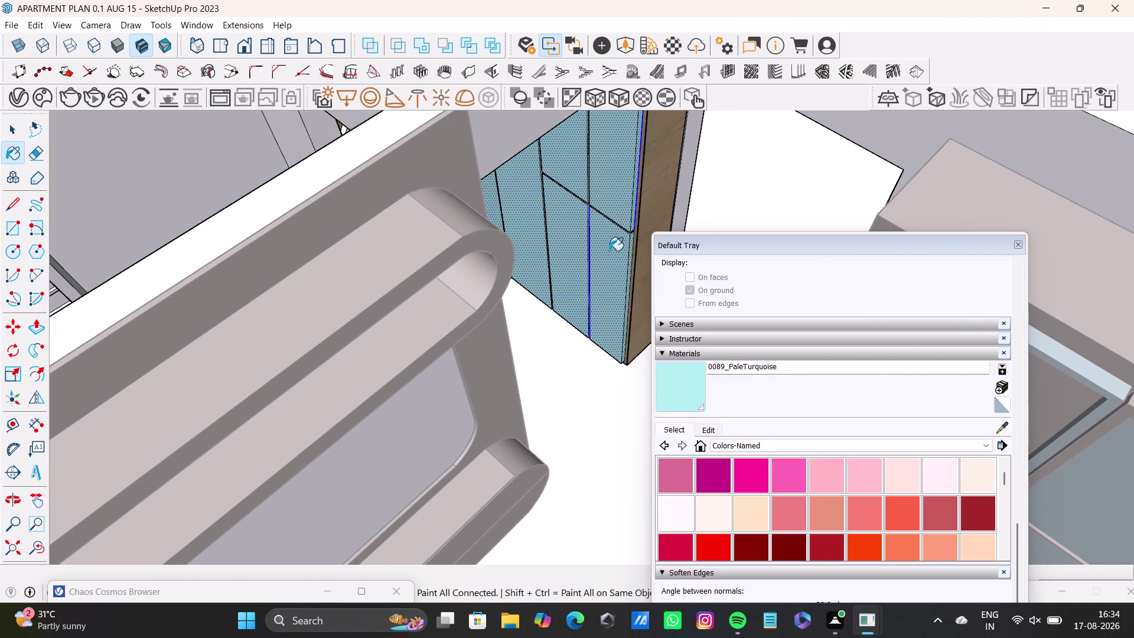
middle_drag(604, 220, 603, 416)
scroll(up, 3)
middle_drag(453, 283, 377, 333)
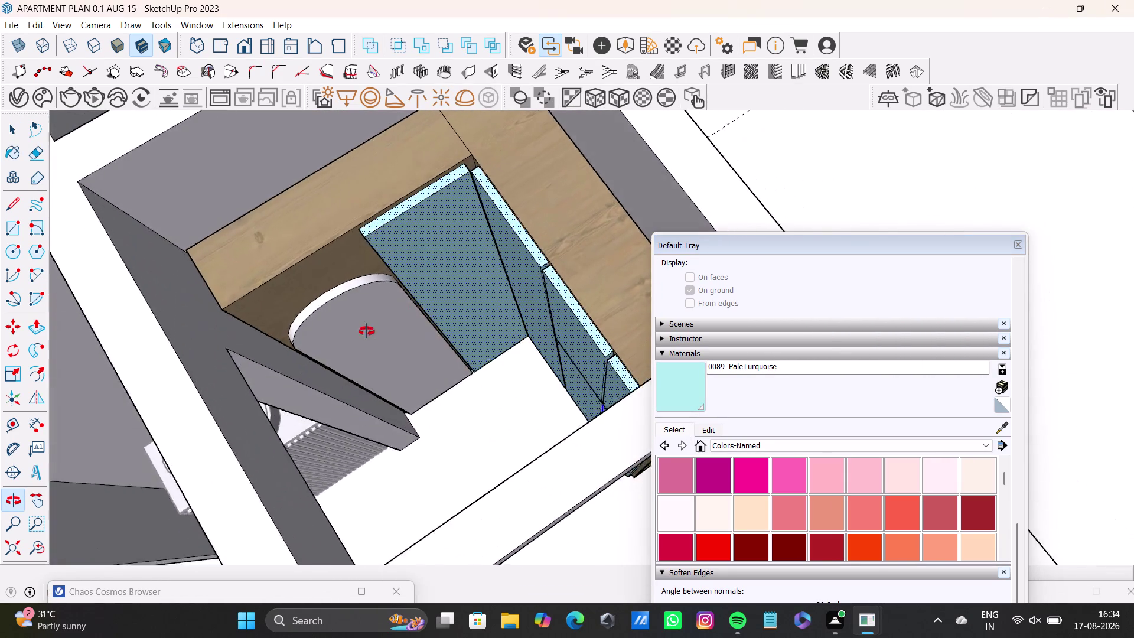
middle_drag(377, 334, 343, 326)
Switch to the Select tool, zoom in, and select the rounded grey panel.
key(space)
click(357, 276)
scroll(up, 3)
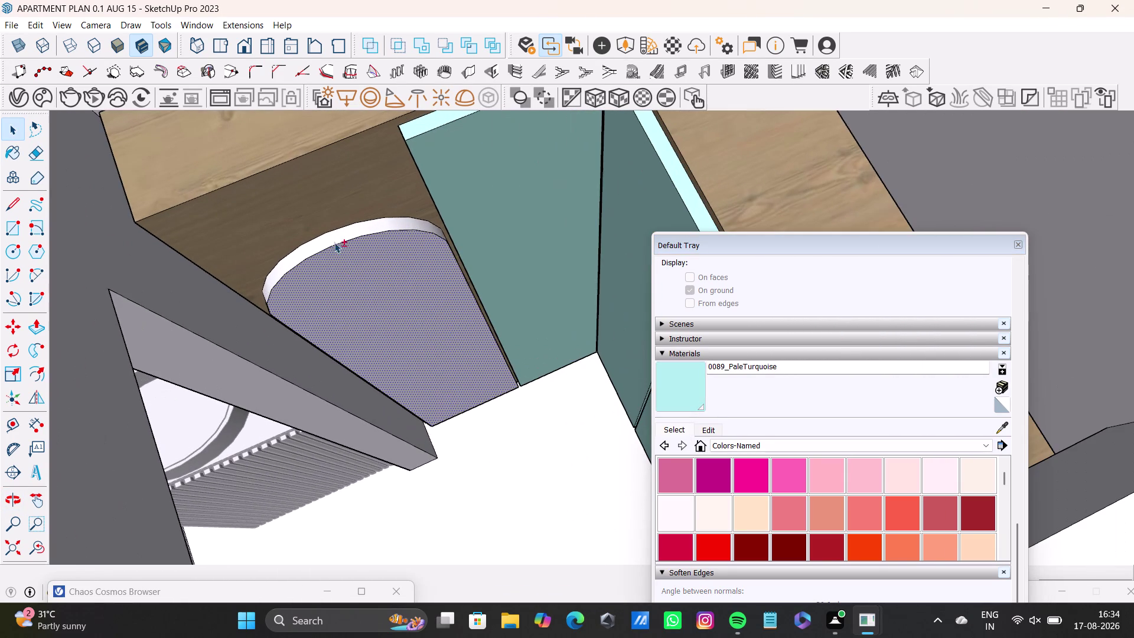
click(337, 235)
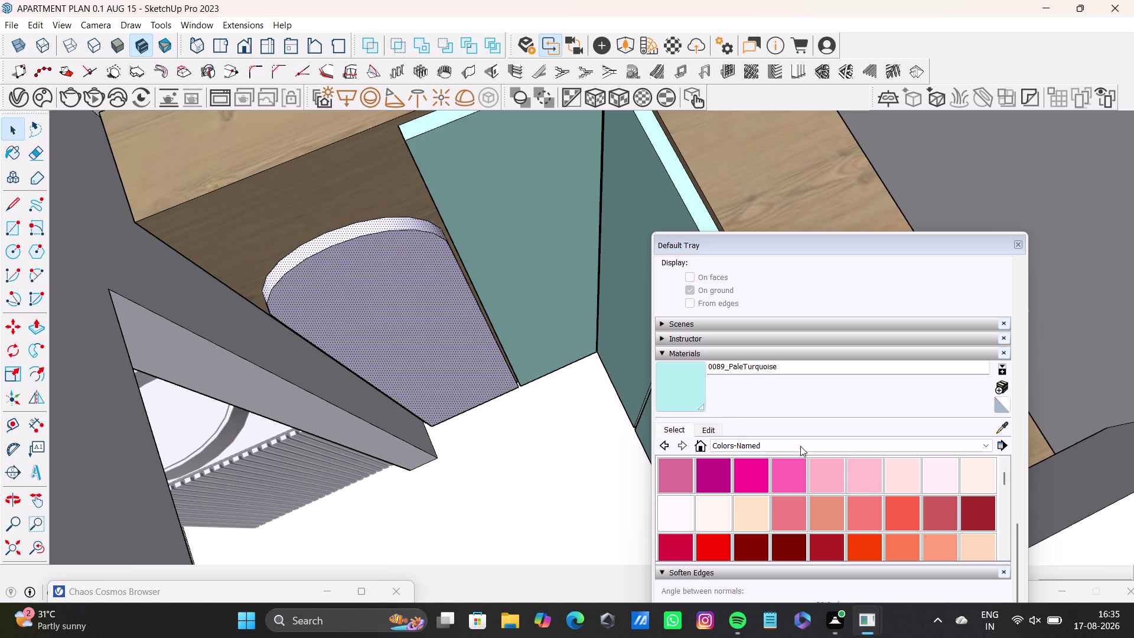
Scroll through the Materials collection dropdown and choose Glass and Mirrors.
click(806, 443)
scroll(down, 3)
scroll(down, 3)
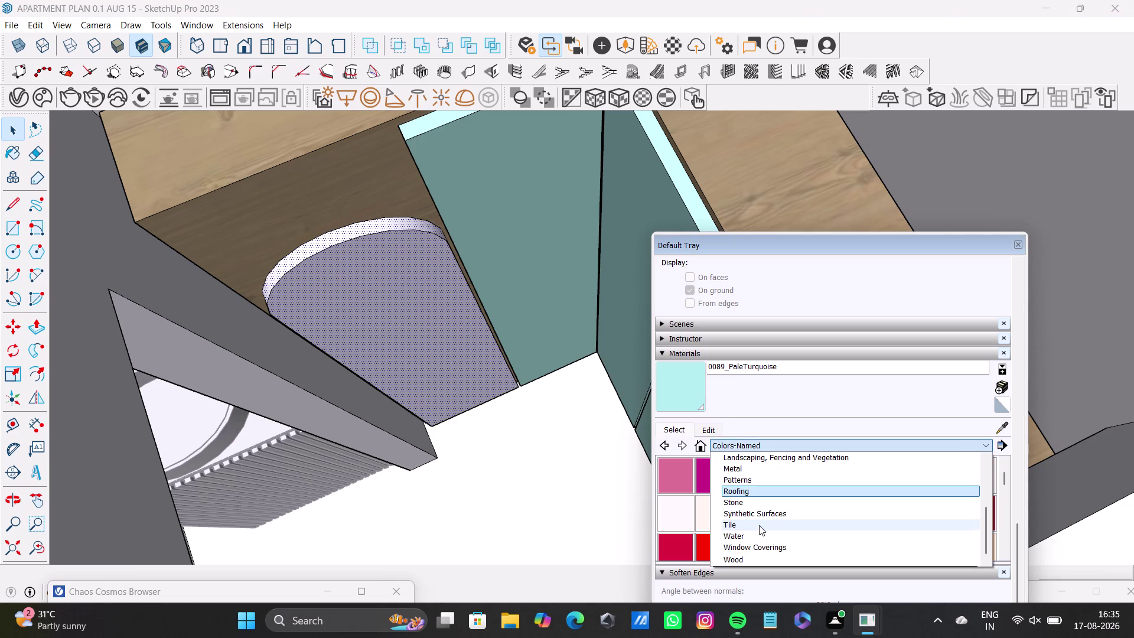
scroll(down, 3)
scroll(up, 3)
scroll(up, 3)
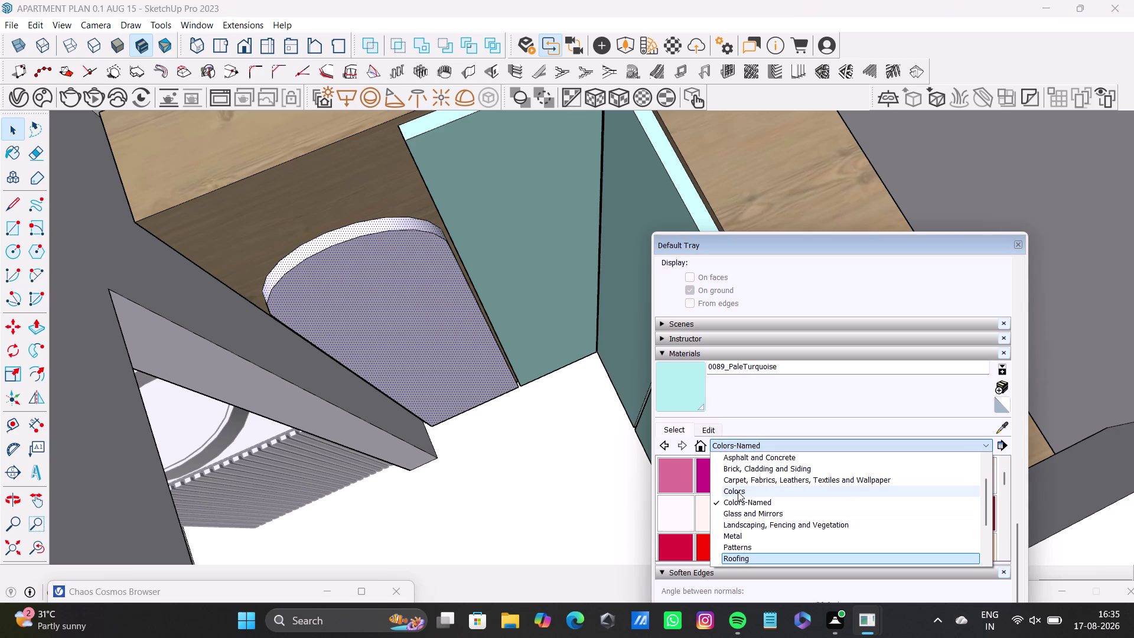
scroll(up, 3)
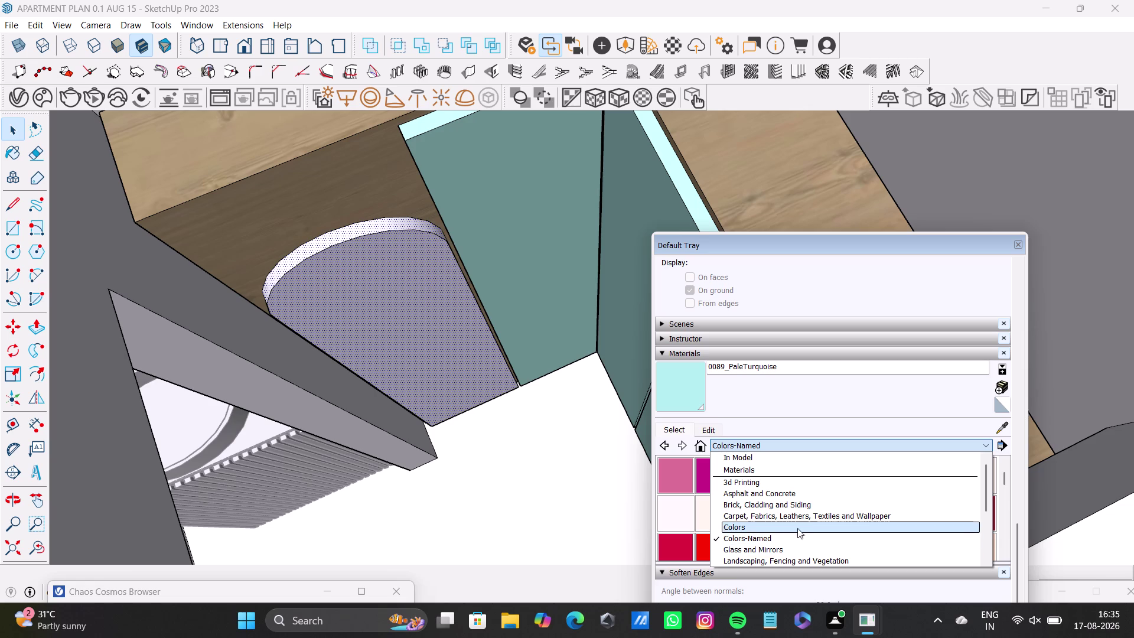
scroll(up, 3)
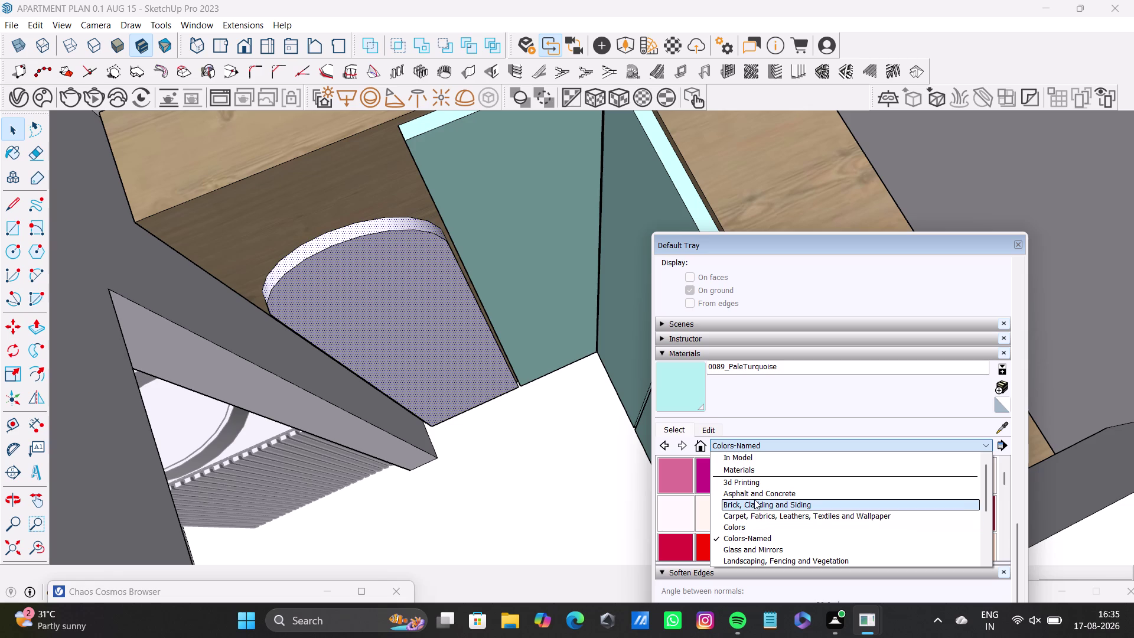
scroll(up, 3)
scroll(down, 3)
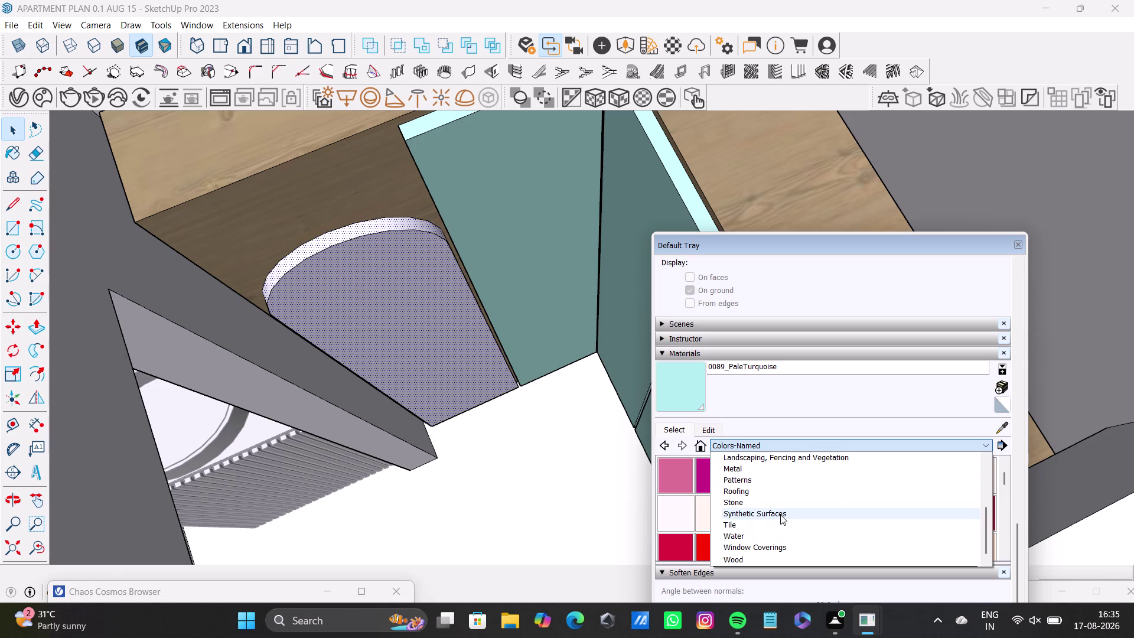
scroll(down, 3)
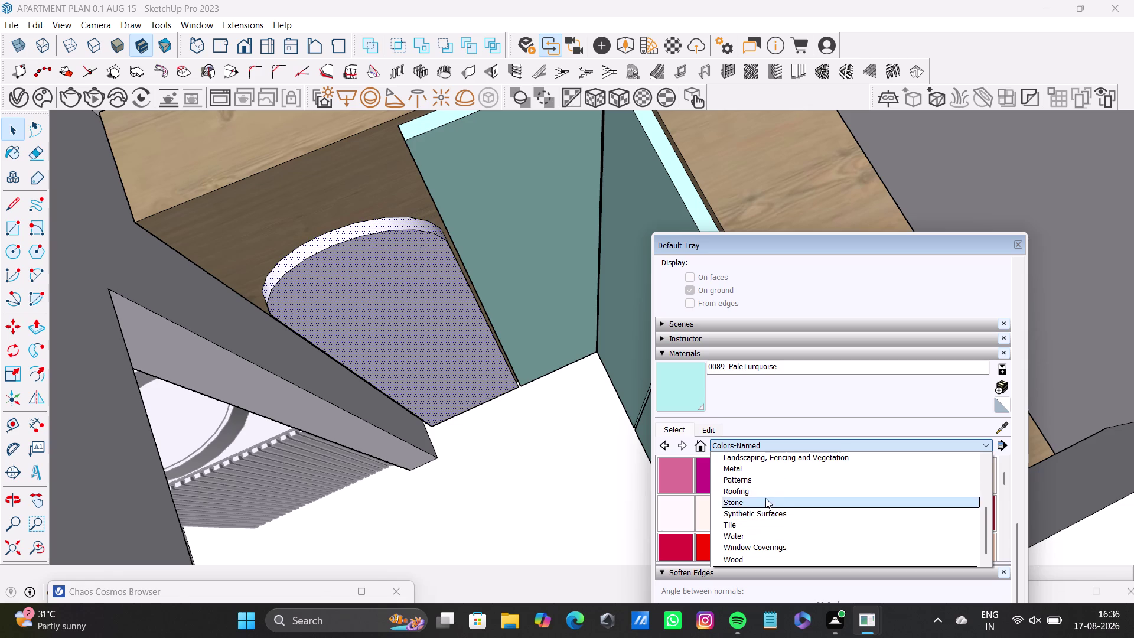
scroll(up, 3)
scroll(up, 3)
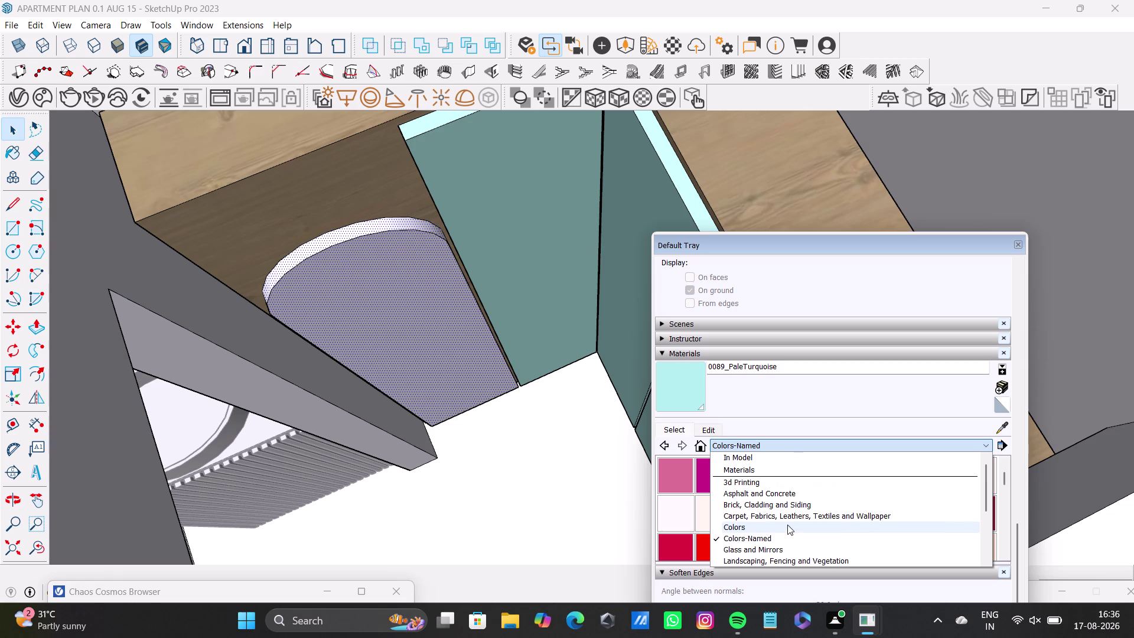
scroll(up, 3)
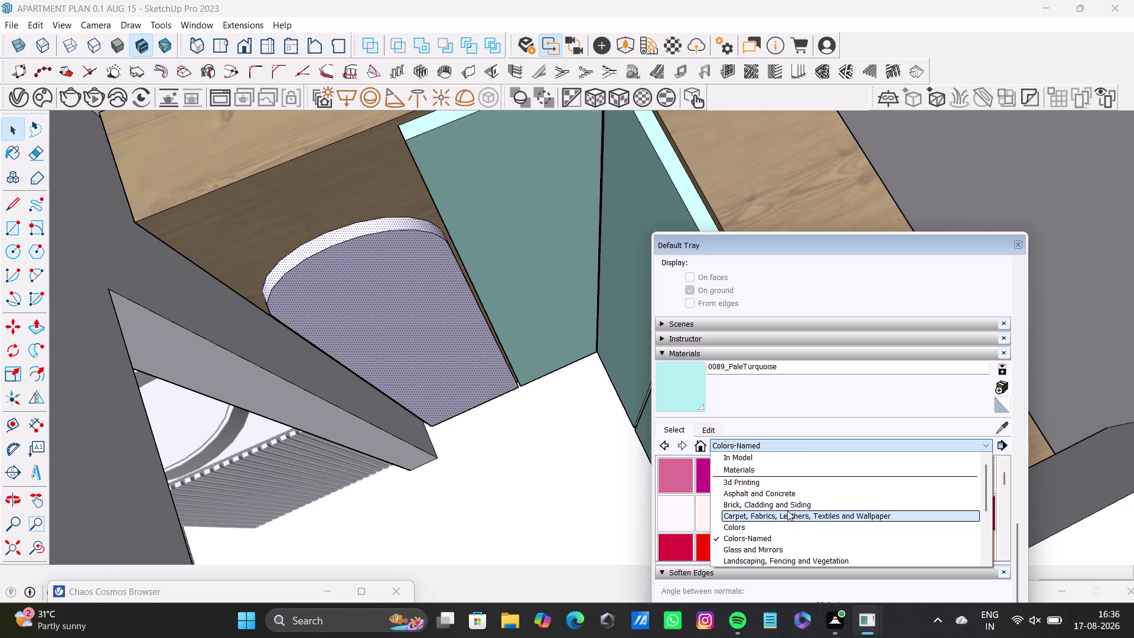
scroll(down, 3)
scroll(down, 3)
scroll(down, 3)
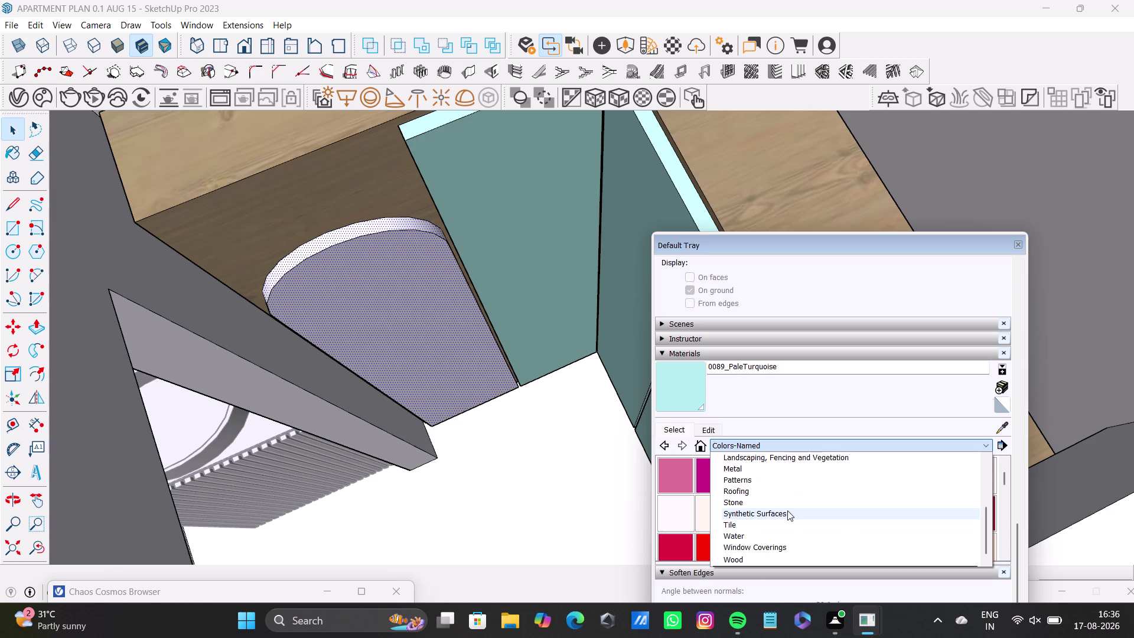
scroll(down, 3)
scroll(down, 3)
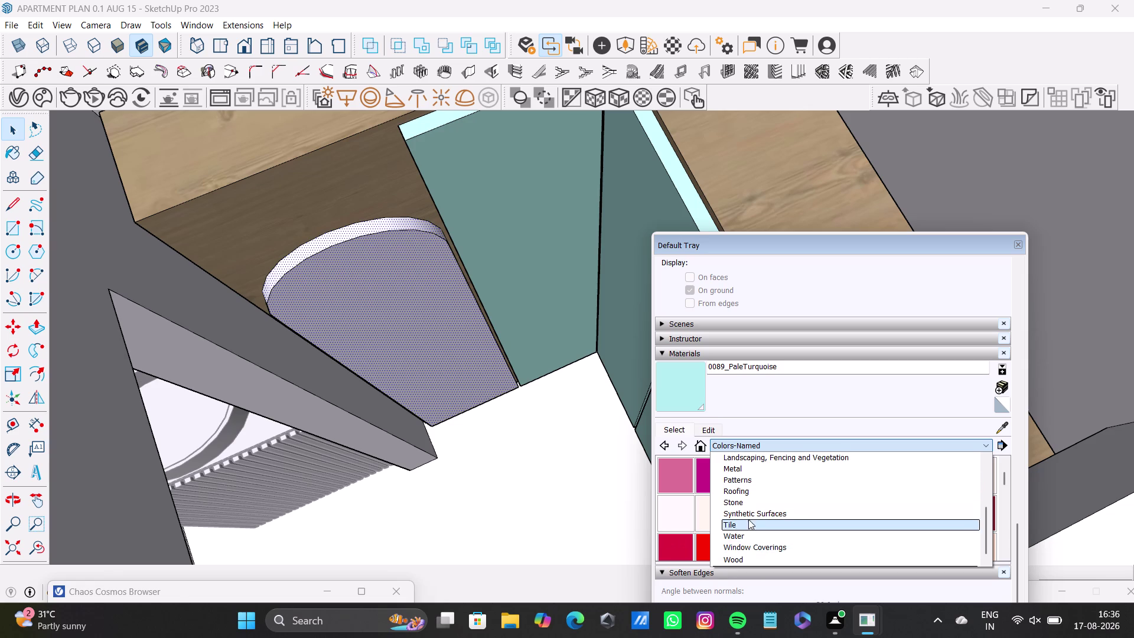
scroll(up, 3)
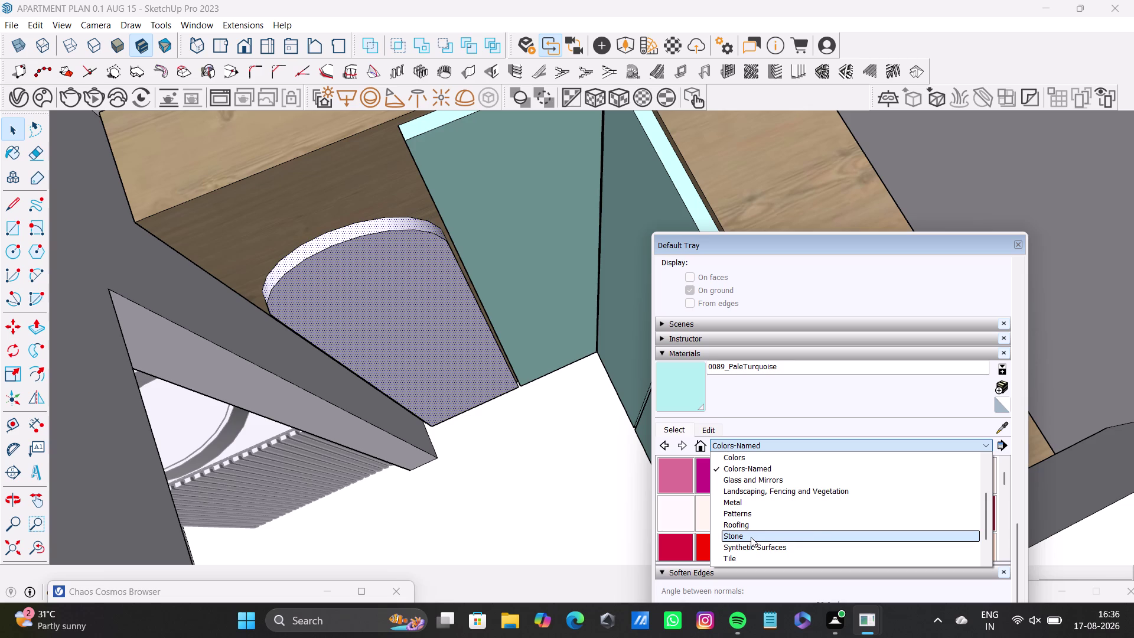
scroll(up, 3)
scroll(down, 3)
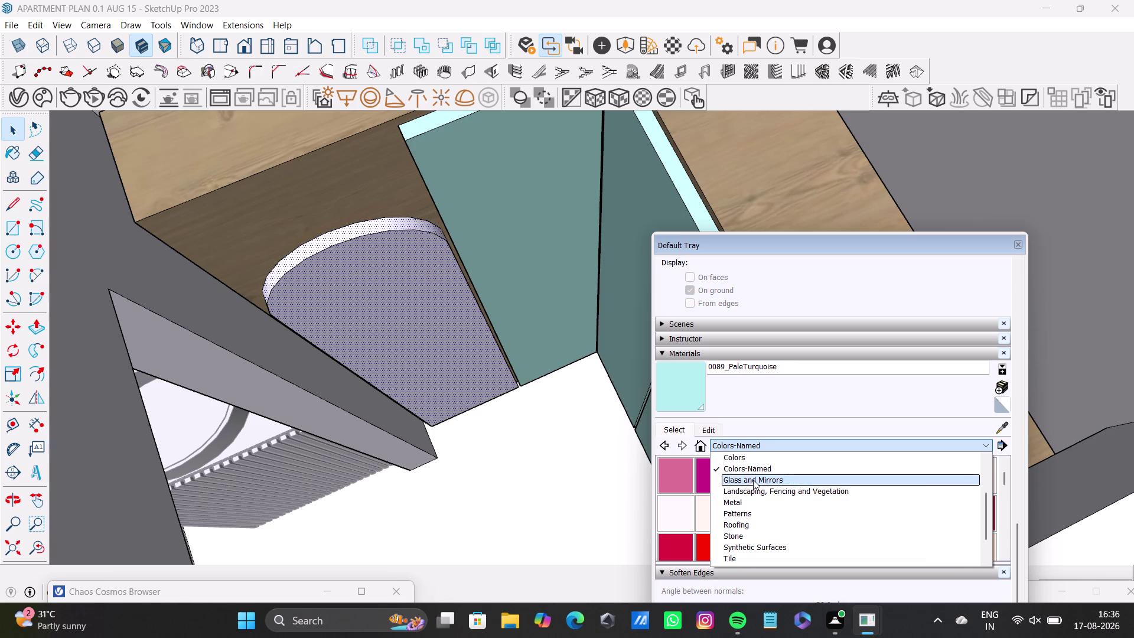
click(753, 479)
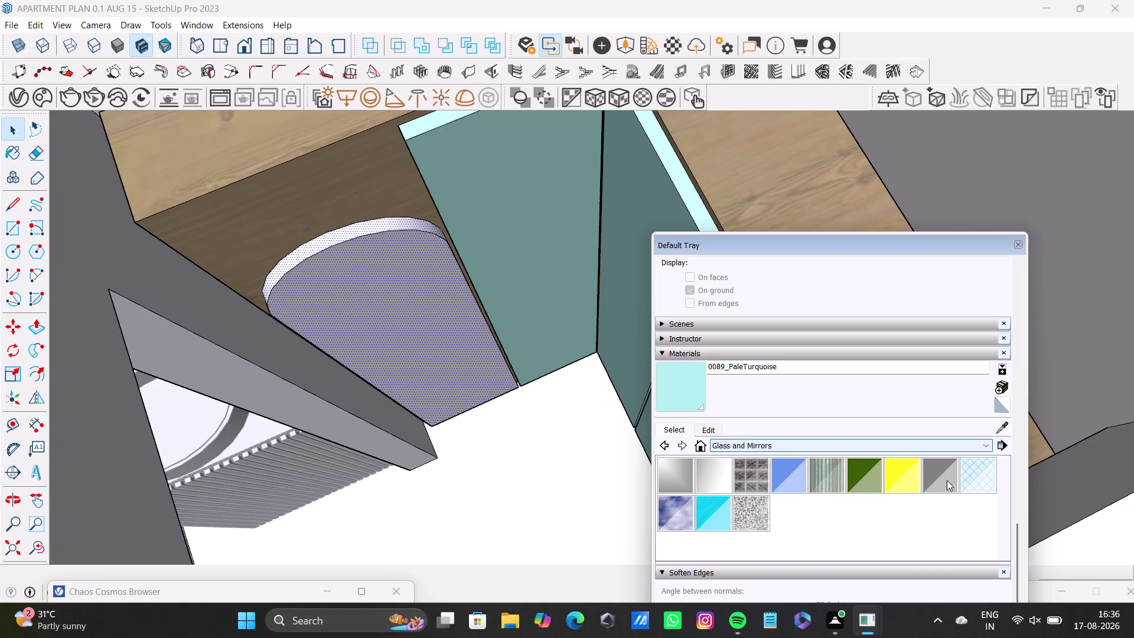
Try Translucent Glass Gray on the curved panel.
click(948, 480)
click(415, 357)
click(443, 337)
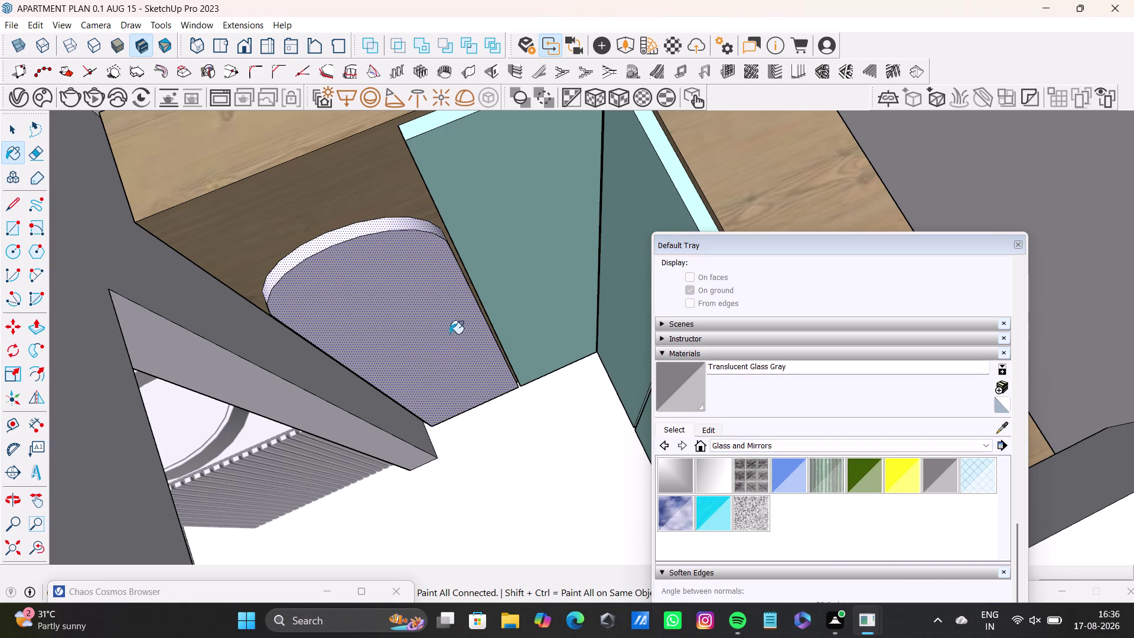
click(943, 477)
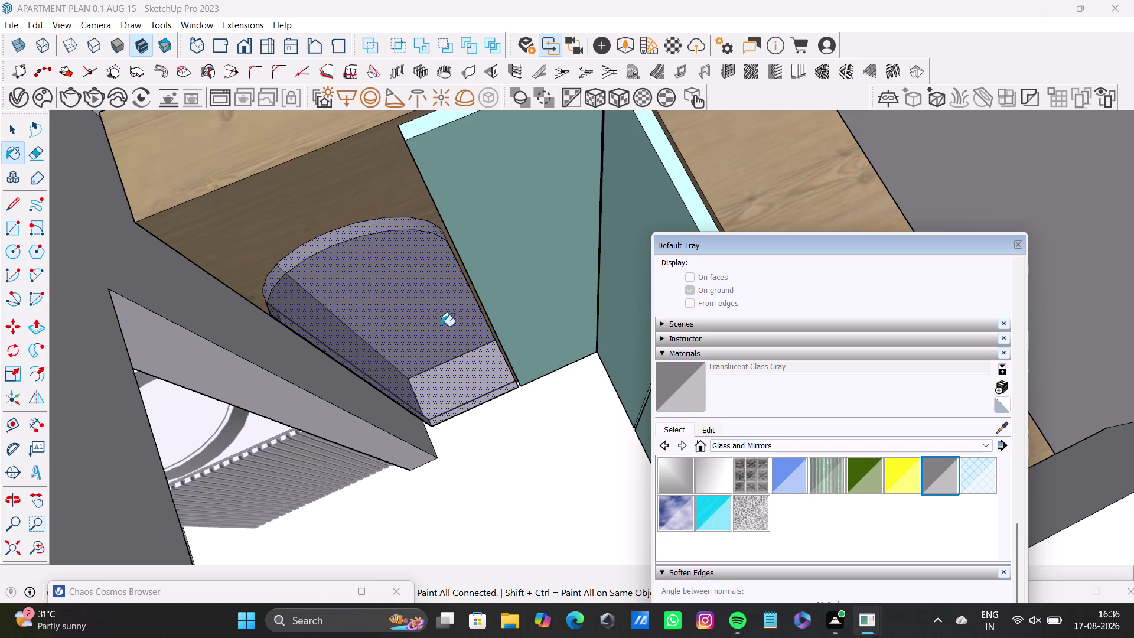
middle_drag(569, 423, 471, 364)
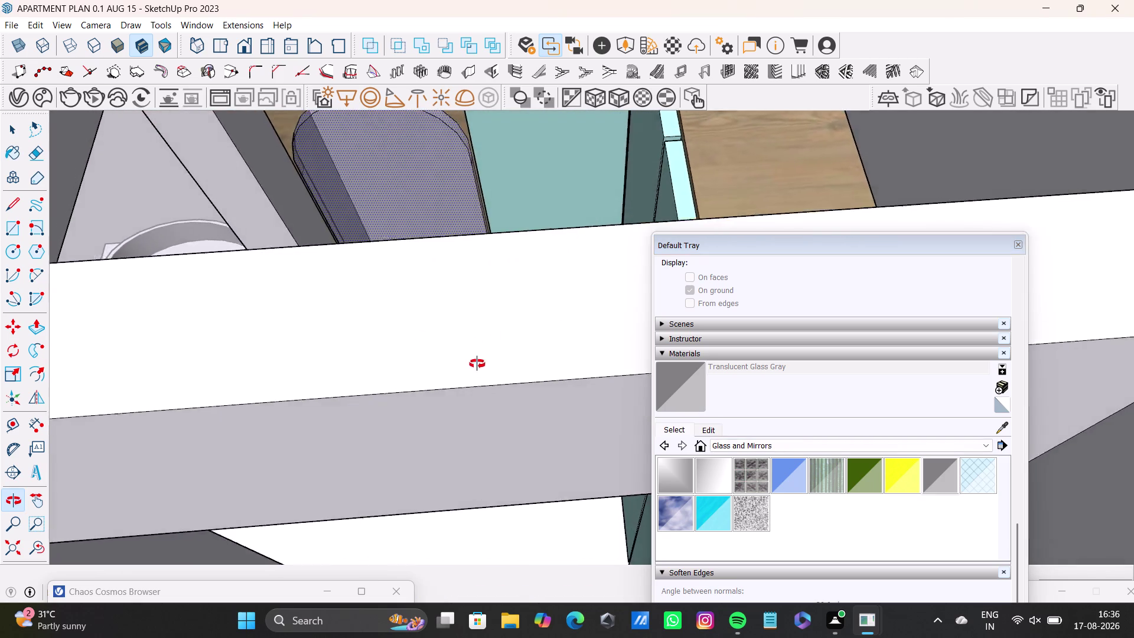
middle_drag(472, 364, 545, 437)
key(ctrl+z)
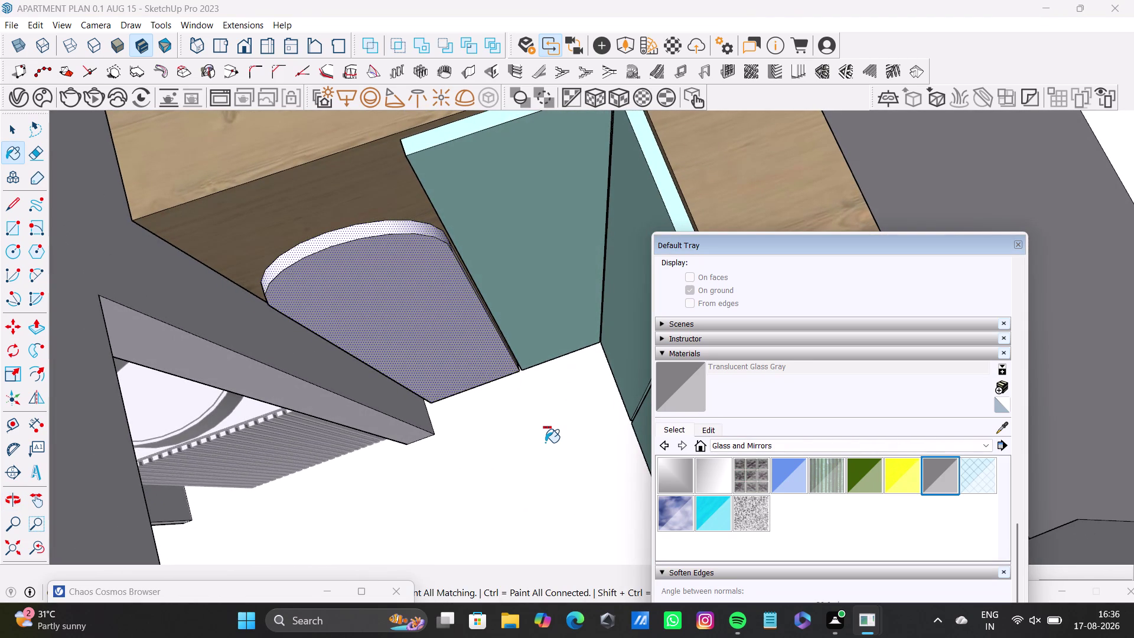
key(space)
click(356, 259)
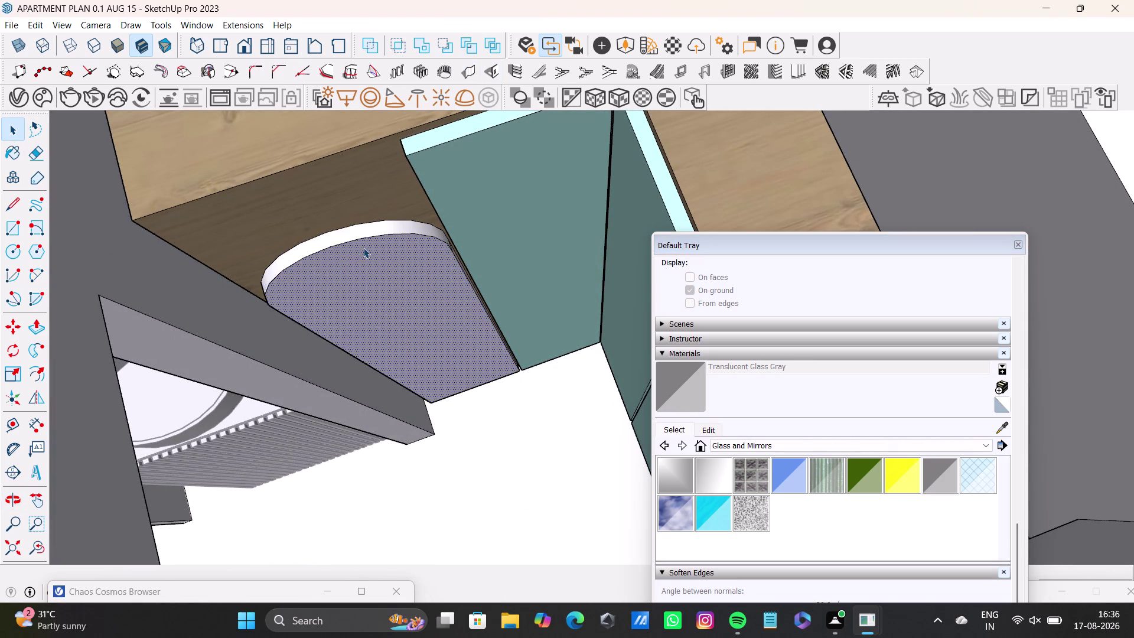
click(931, 477)
click(428, 330)
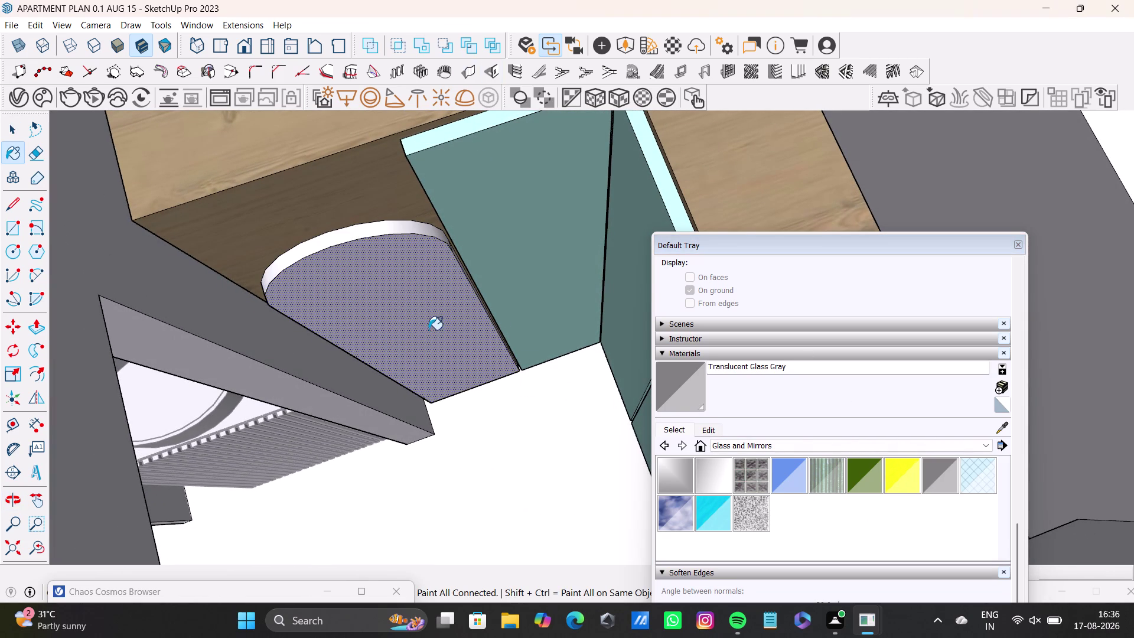
middle_drag(464, 368, 444, 337)
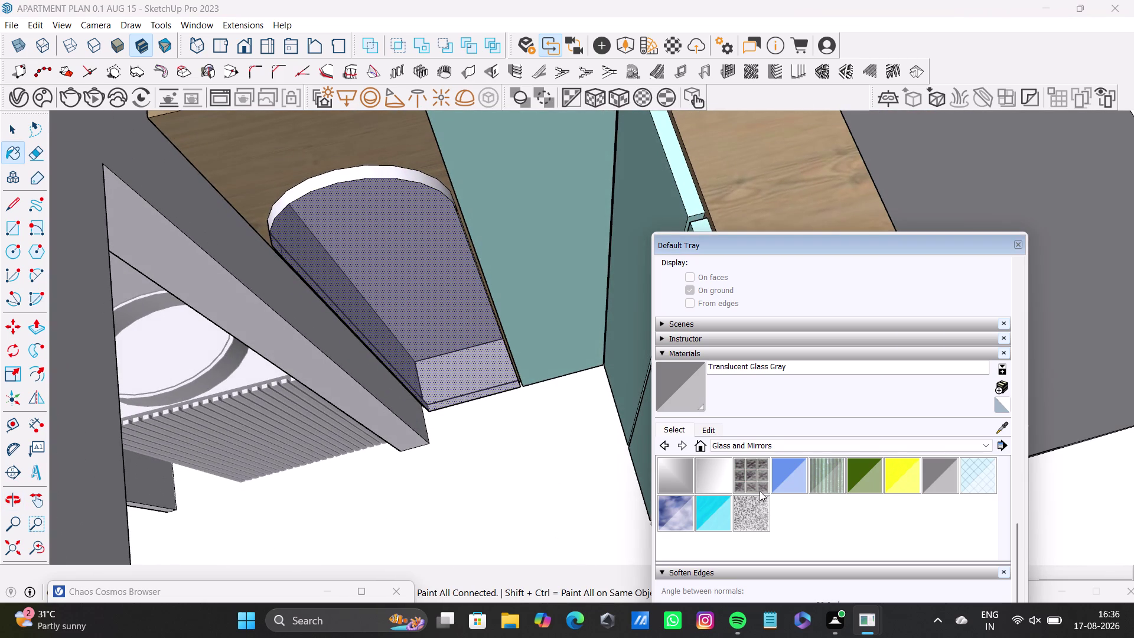
Try Translucent Glass Blue, then Translucent Glass Corrugated, on the curved panel.
click(793, 474)
click(435, 289)
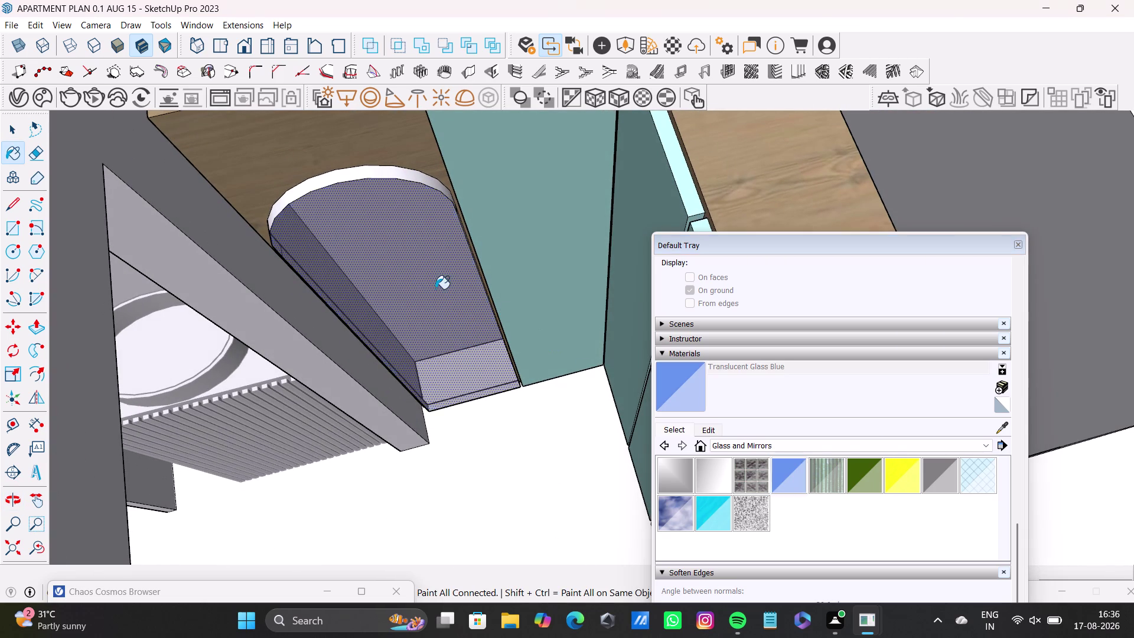
click(834, 482)
click(410, 325)
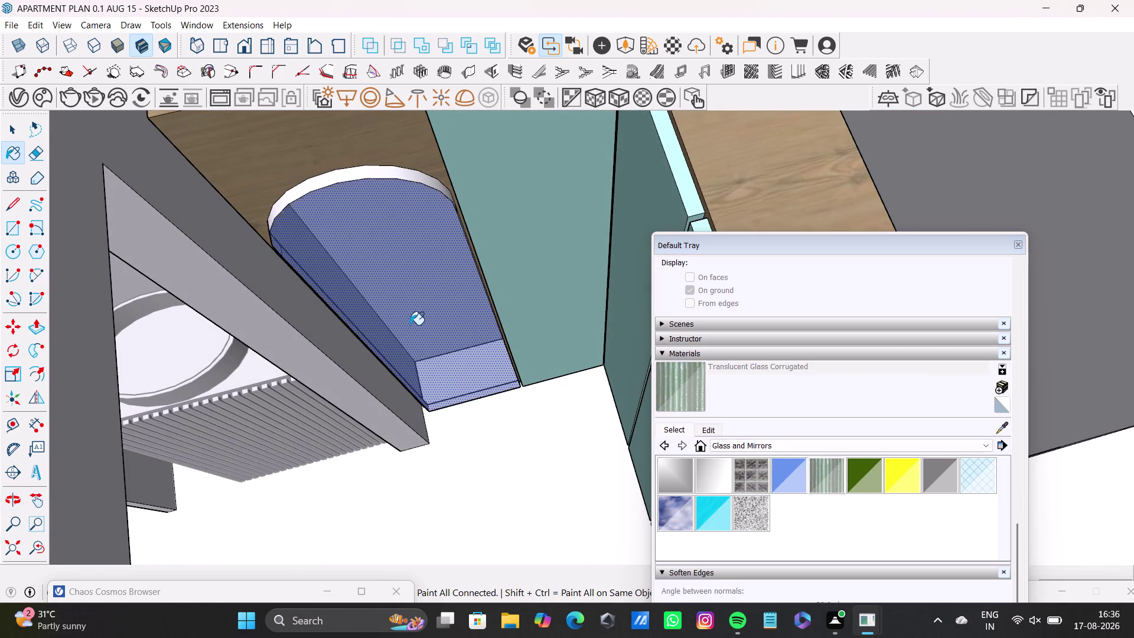
click(695, 475)
click(389, 303)
click(456, 323)
click(456, 323)
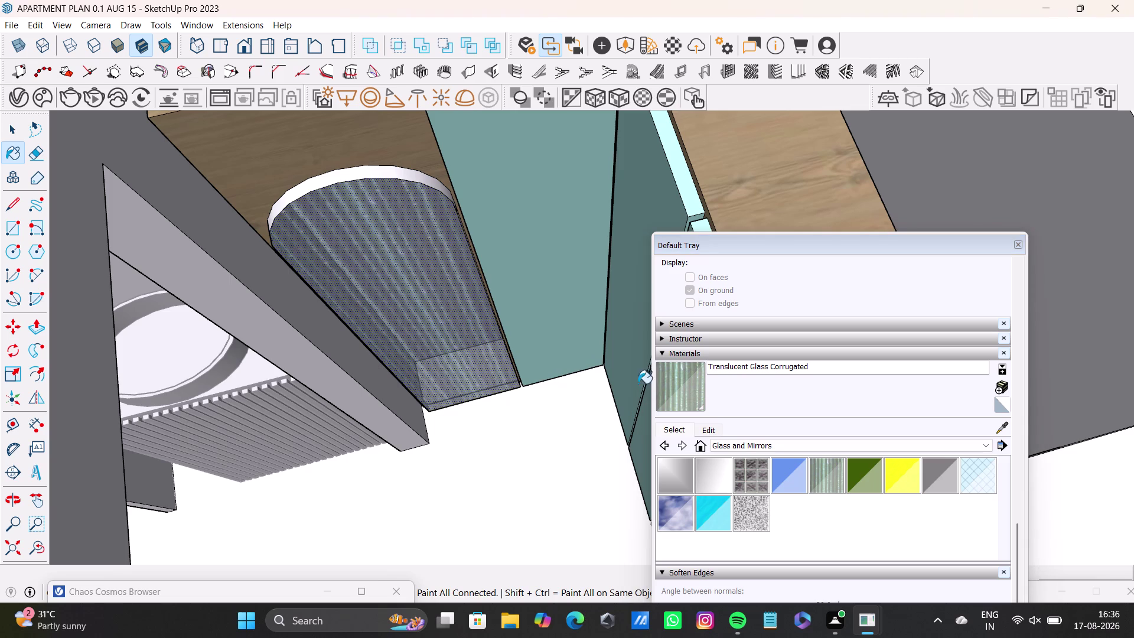
Apply Mirror 02 to the curved panel and render the framed wall unit with V-Ray.
click(724, 472)
click(411, 315)
click(411, 316)
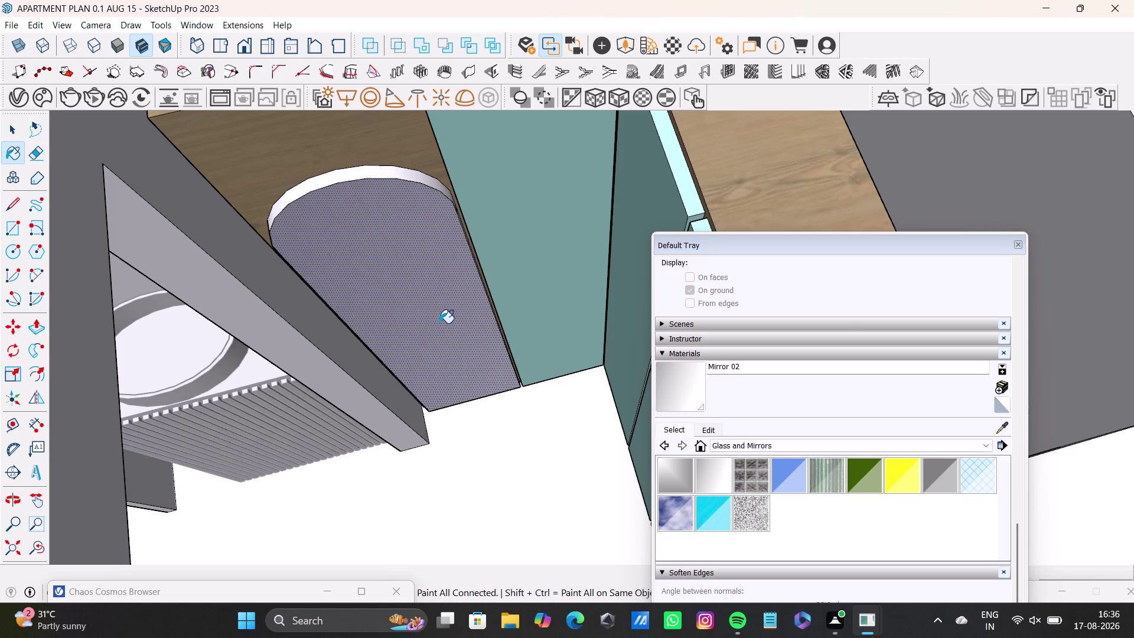
middle_drag(451, 368, 499, 454)
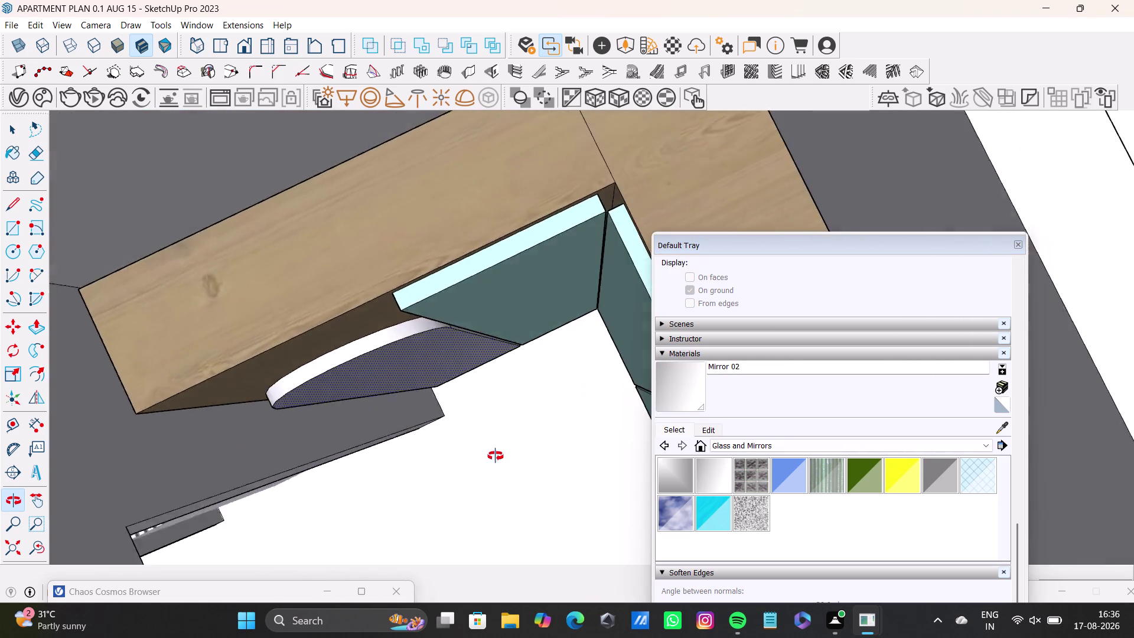
middle_drag(500, 454, 416, 305)
middle_drag(415, 305, 410, 257)
click(96, 100)
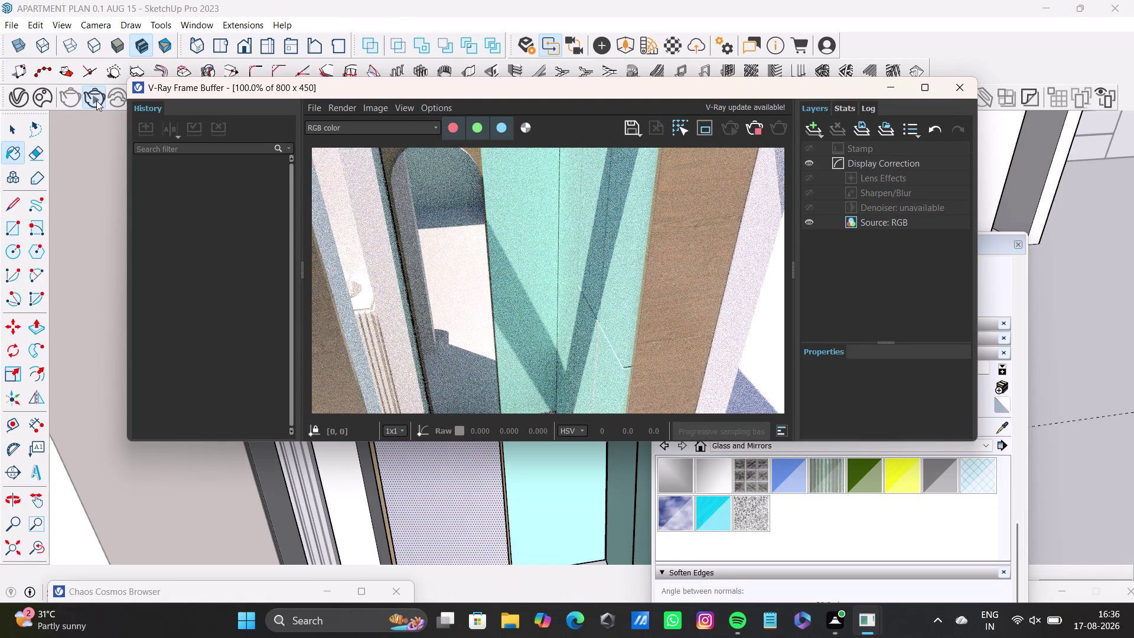
Close the V-Ray frame buffer and orbit back around the model.
click(958, 88)
middle_drag(495, 298, 509, 442)
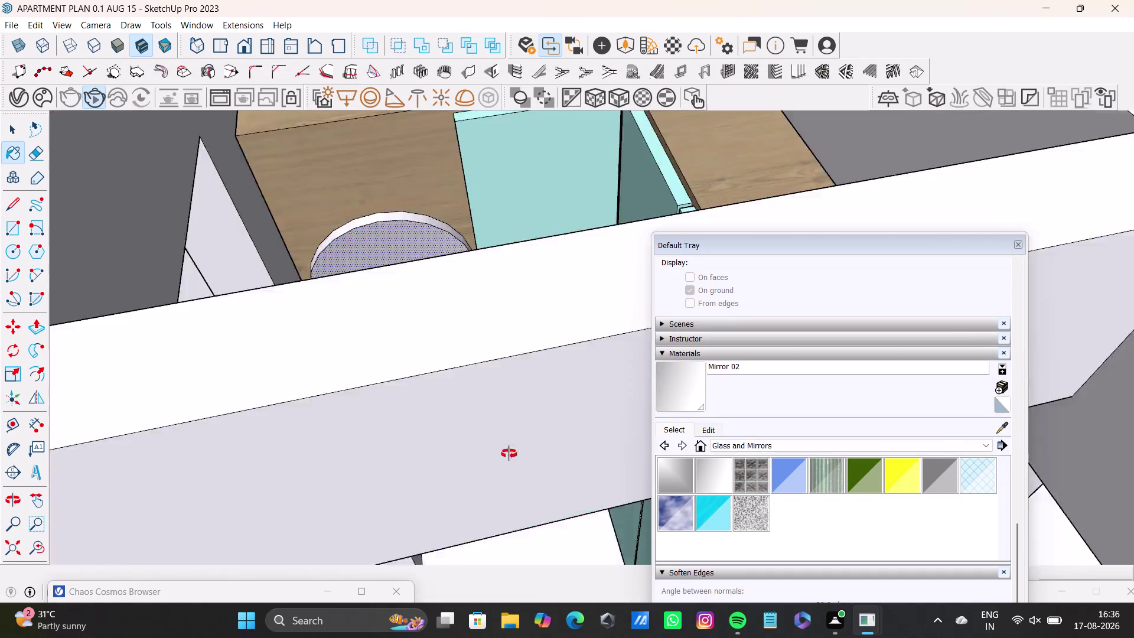
Reframe the view around the curved panel.
middle_drag(509, 442, 509, 461)
scroll(up, 3)
click(386, 259)
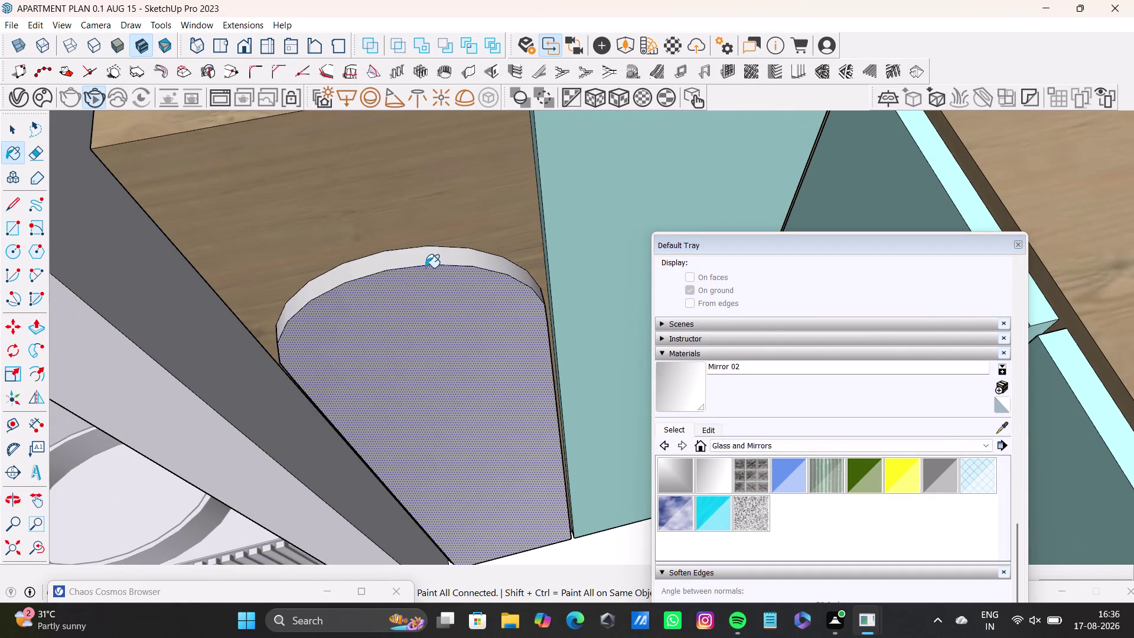
scroll(down, 3)
middle_drag(544, 355, 389, 326)
middle_drag(388, 331, 435, 298)
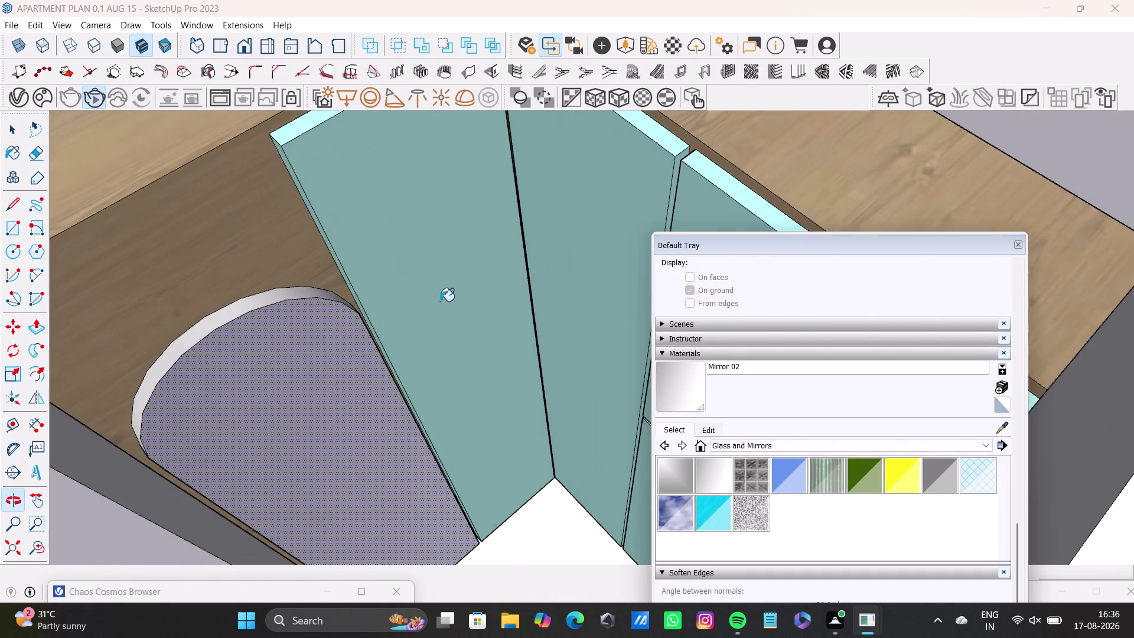
Switch the Materials tray to Colors-Named and pick a light blue colour.
click(872, 442)
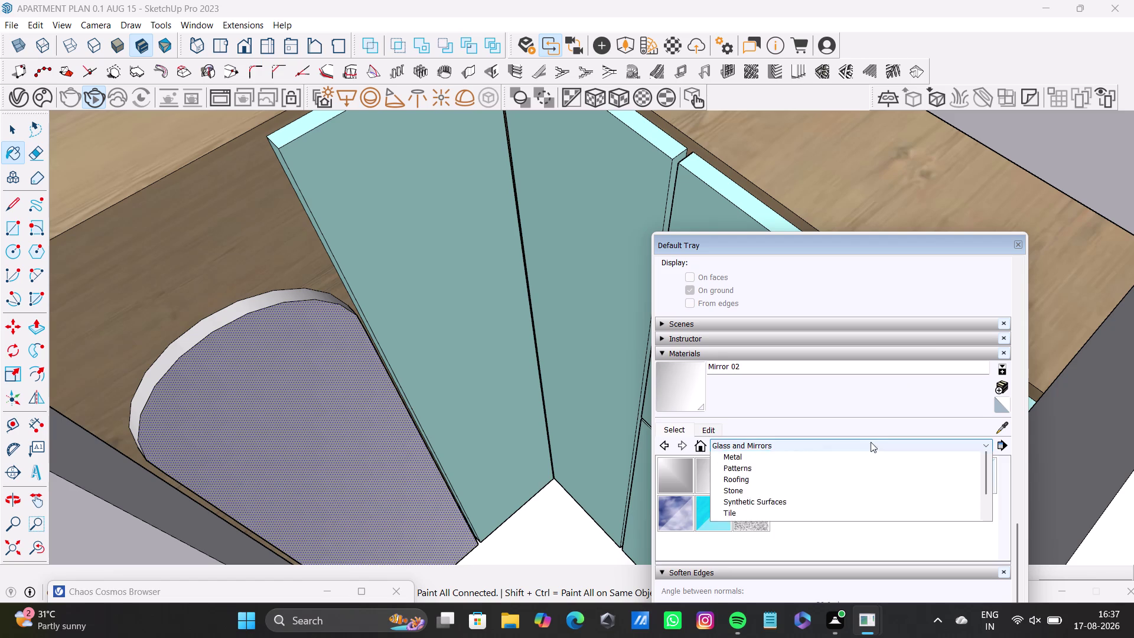
scroll(down, 3)
scroll(down, 3)
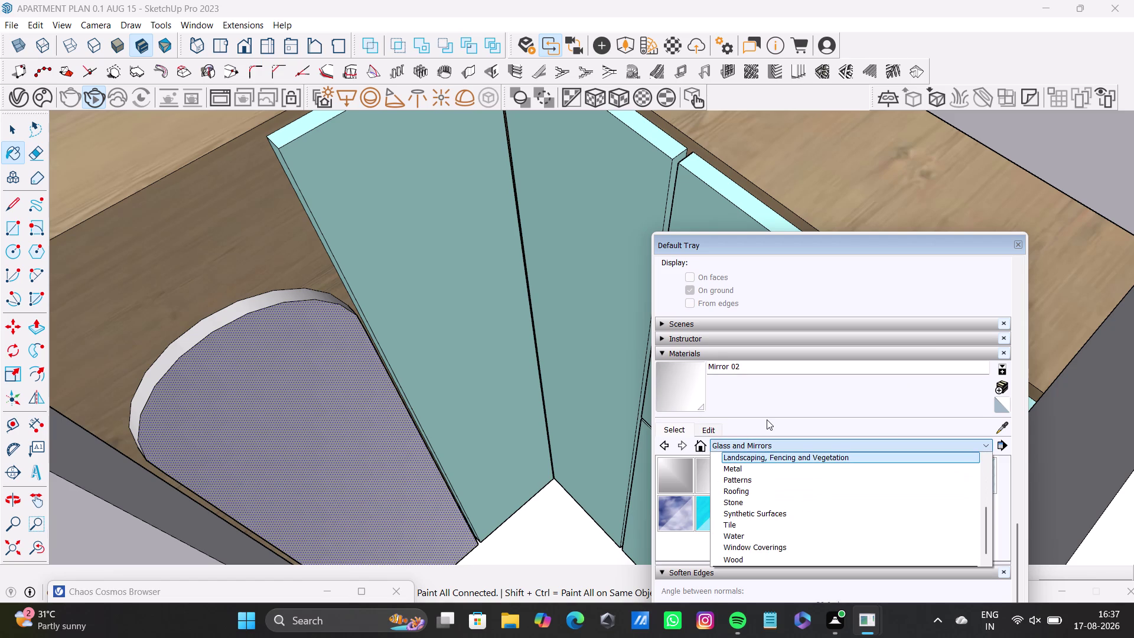
scroll(down, 3)
scroll(up, 3)
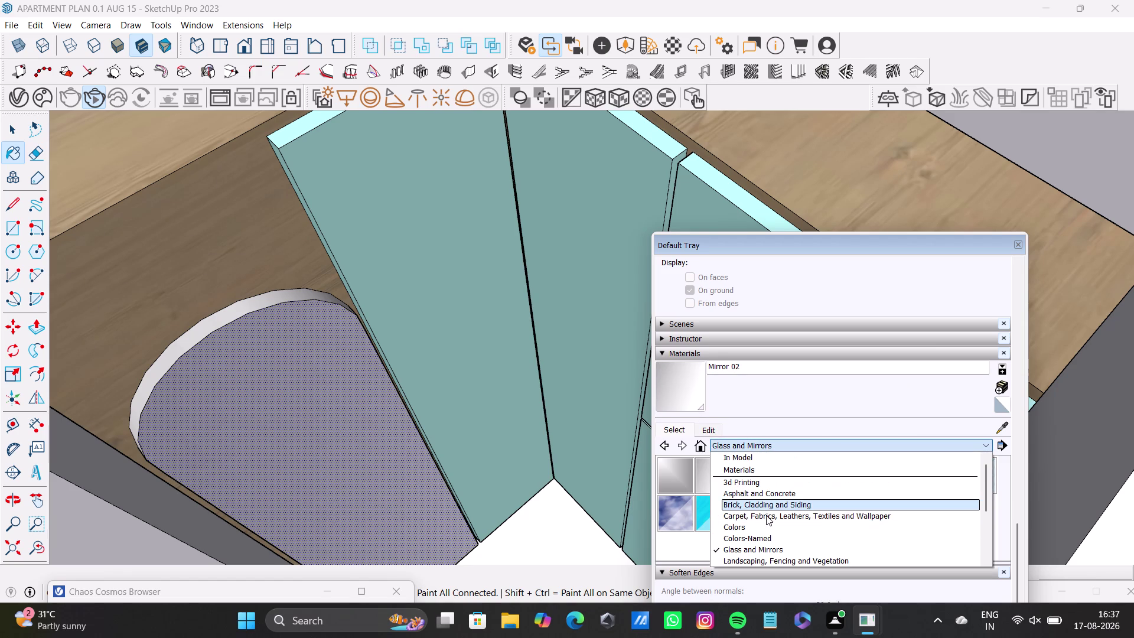
click(763, 539)
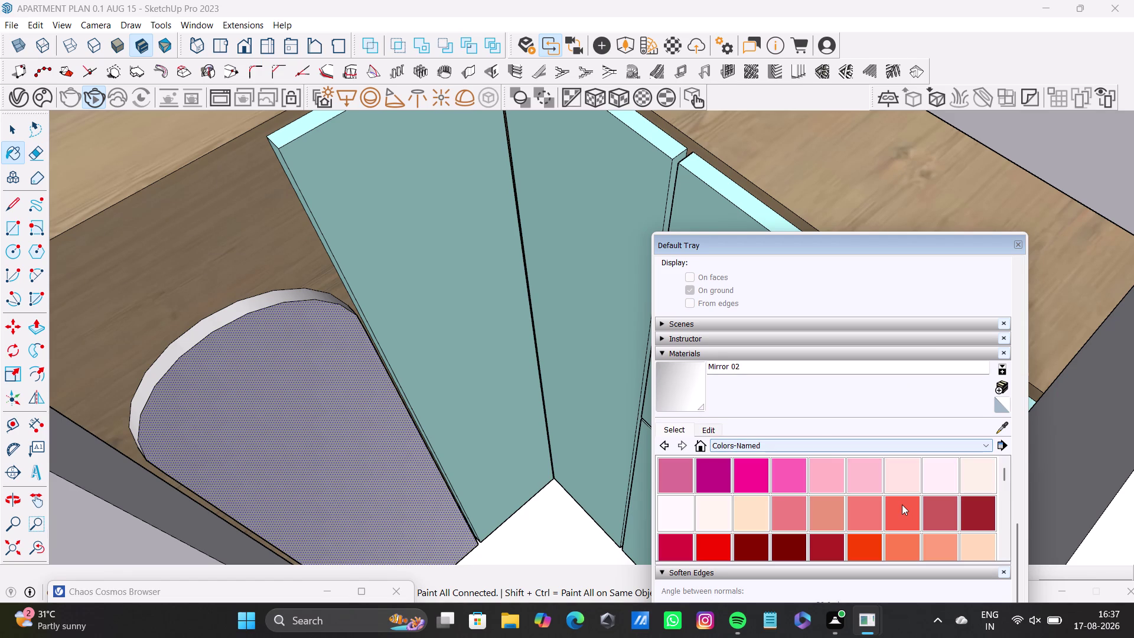
scroll(down, 3)
scroll(up, 3)
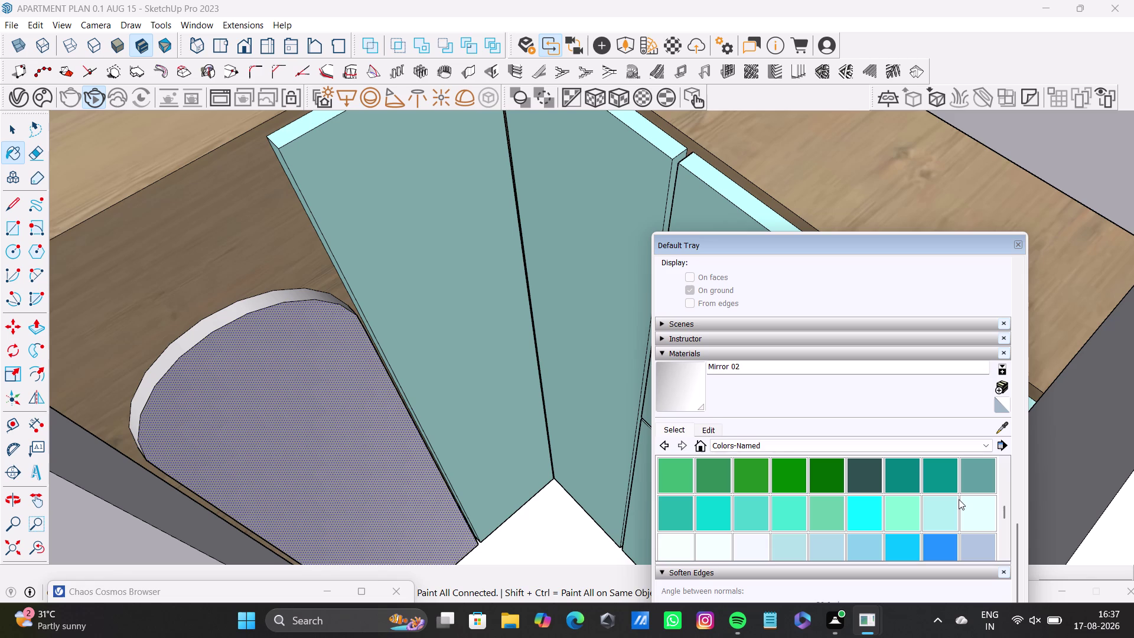
click(972, 511)
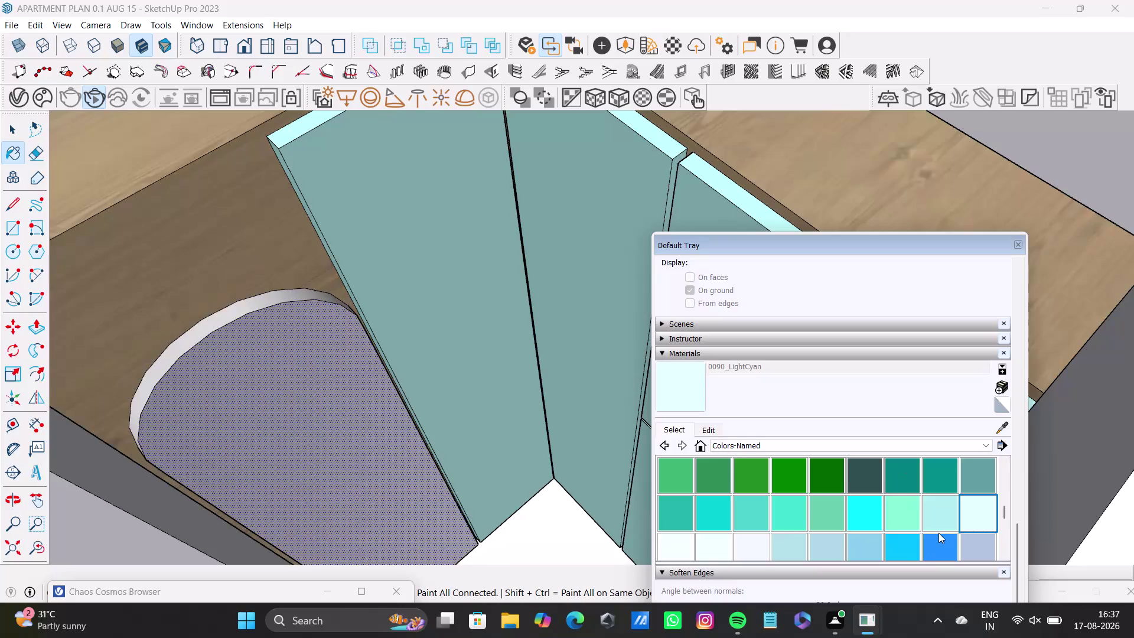
scroll(down, 3)
Choose 0095_LightBlue, paint the middle shutter faces, and save the model.
click(812, 512)
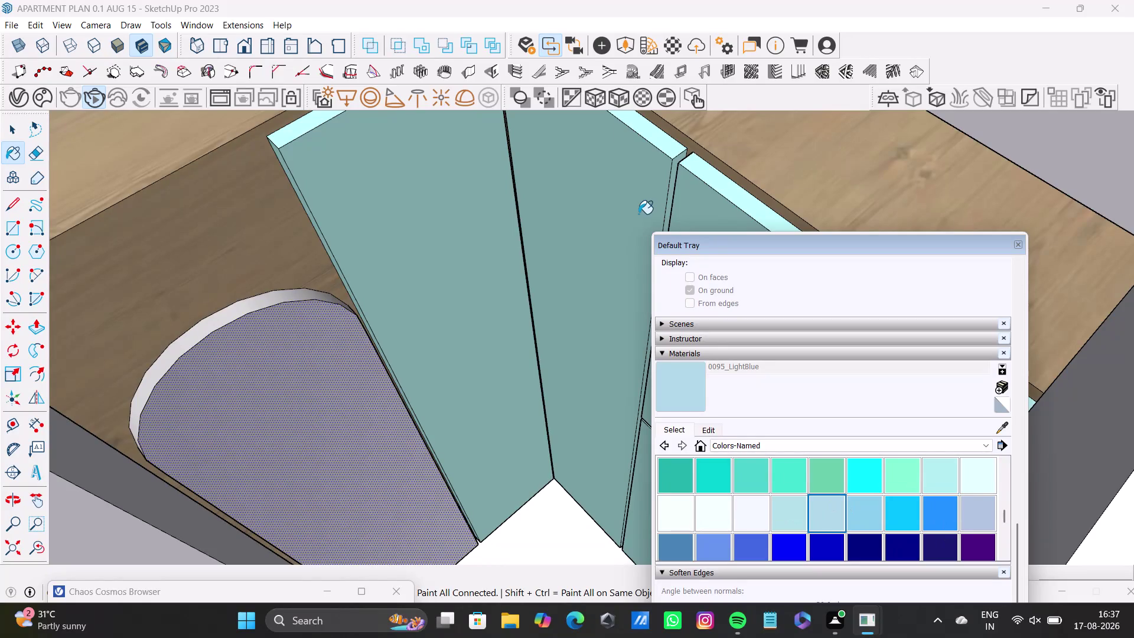
click(654, 192)
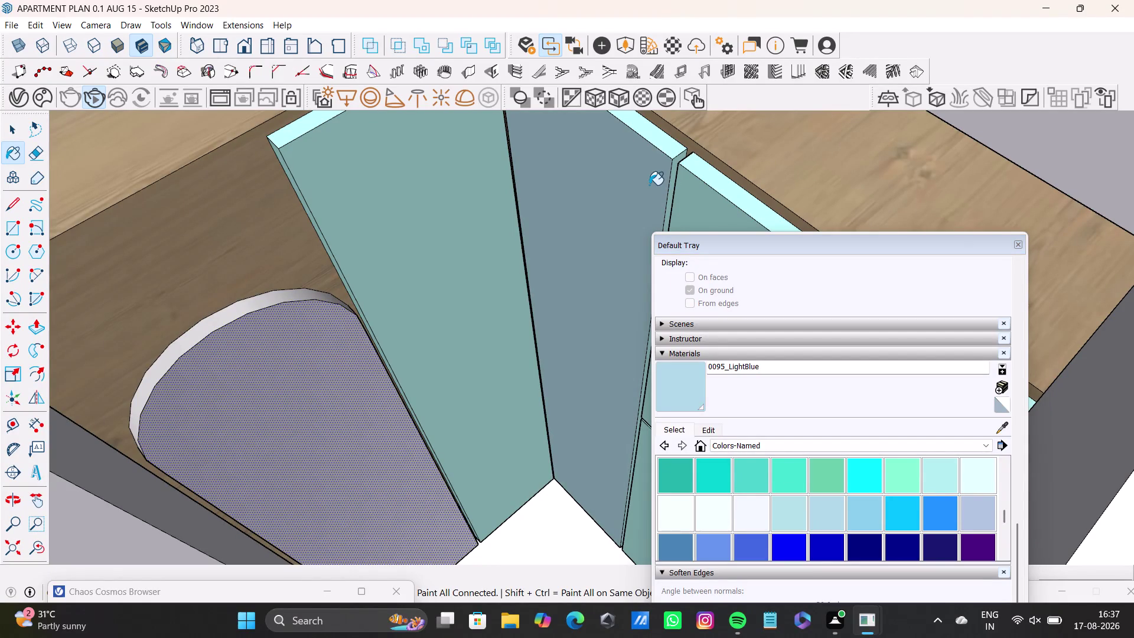
click(659, 148)
scroll(up, 3)
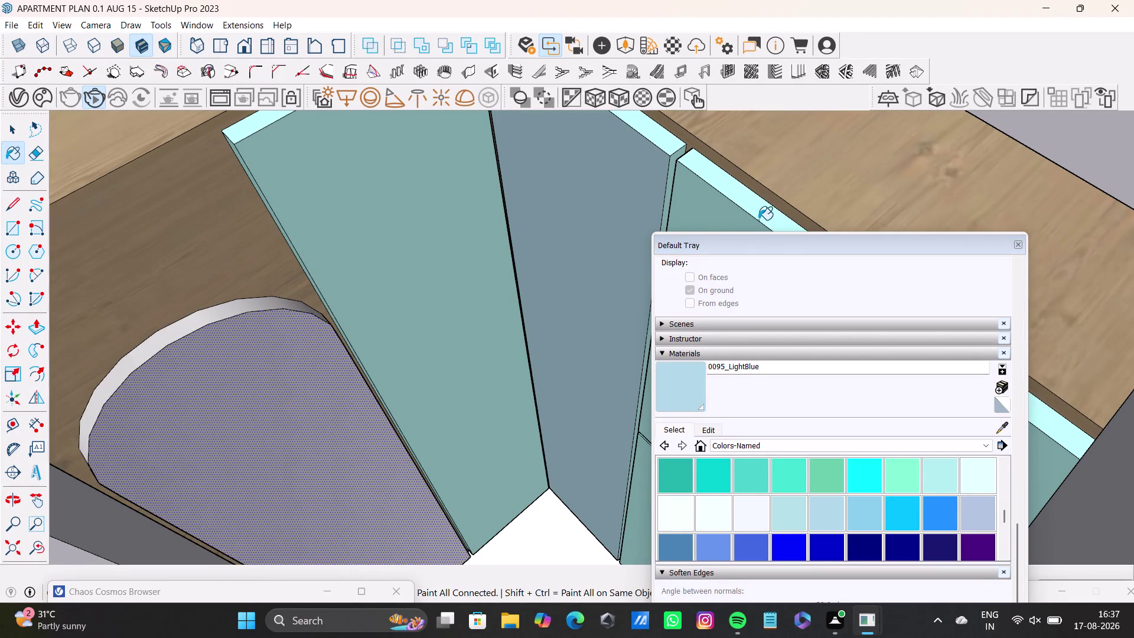
drag(763, 234, 959, 394)
key(ctrl+s)
key(ctrl+s)
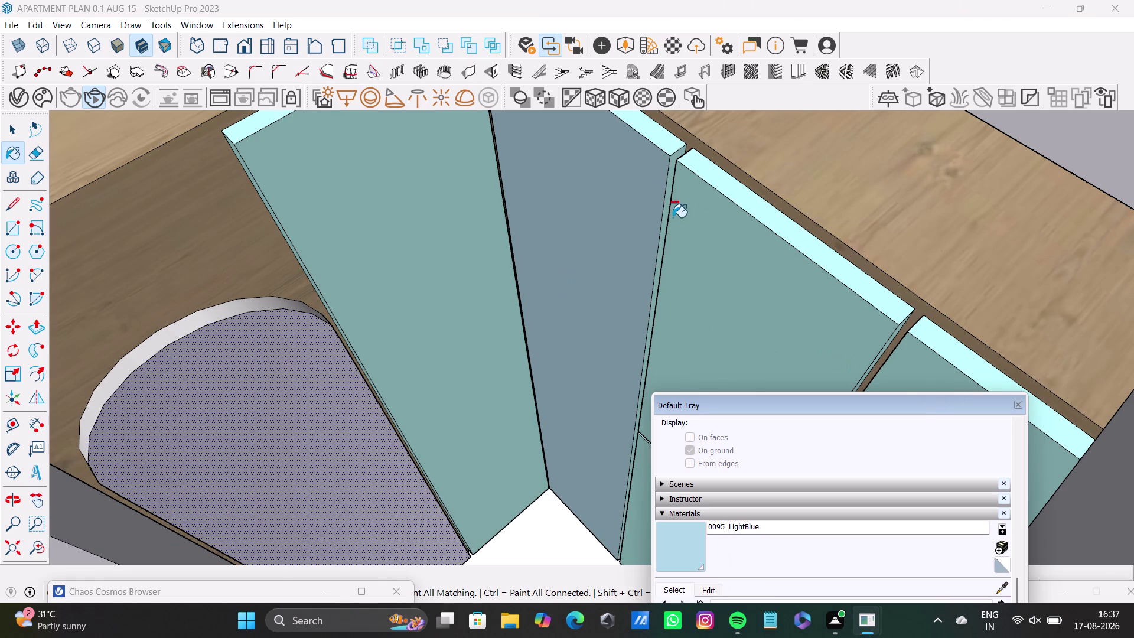
Paint the left shutter panel and another shutter face light blue.
middle_drag(670, 216, 679, 325)
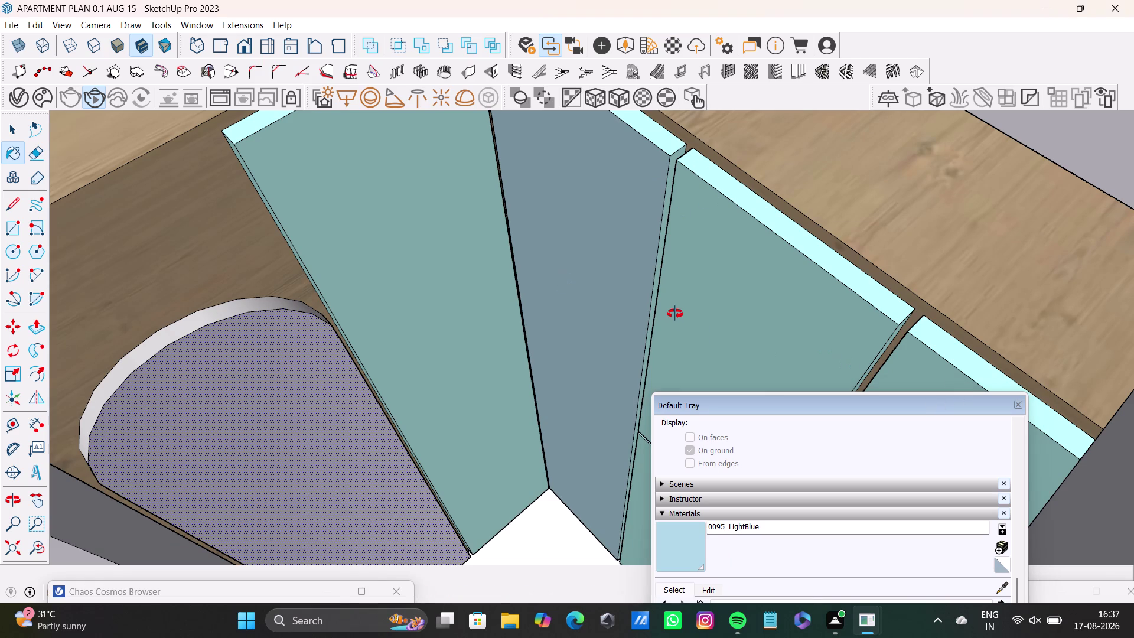
middle_drag(675, 310, 674, 419)
scroll(up, 3)
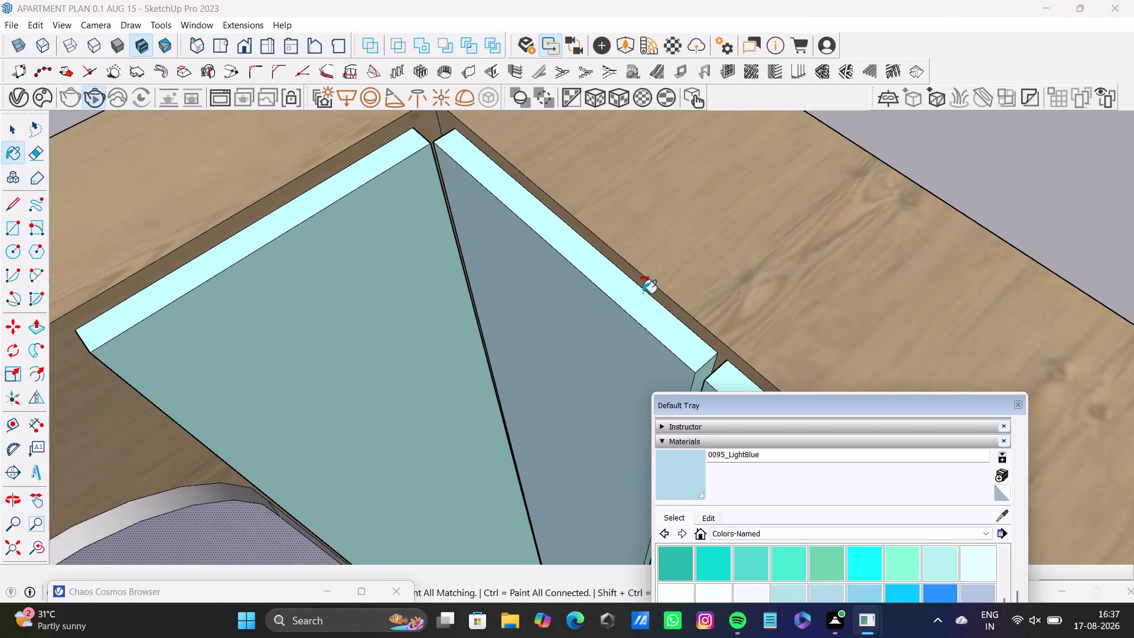
scroll(up, 3)
click(631, 293)
click(343, 125)
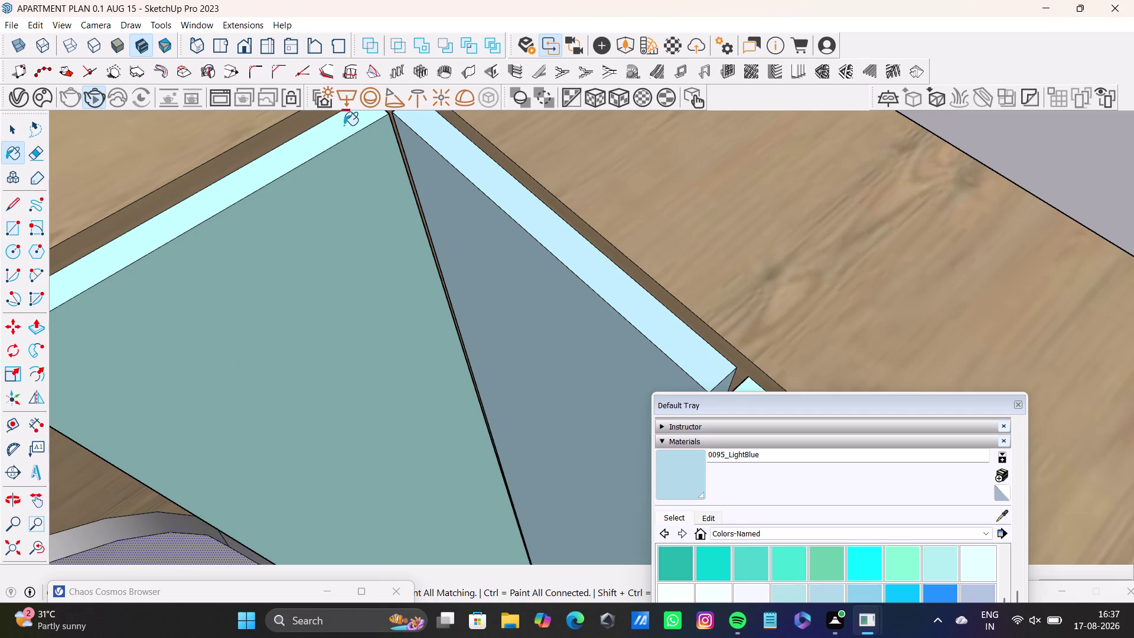
scroll(down, 3)
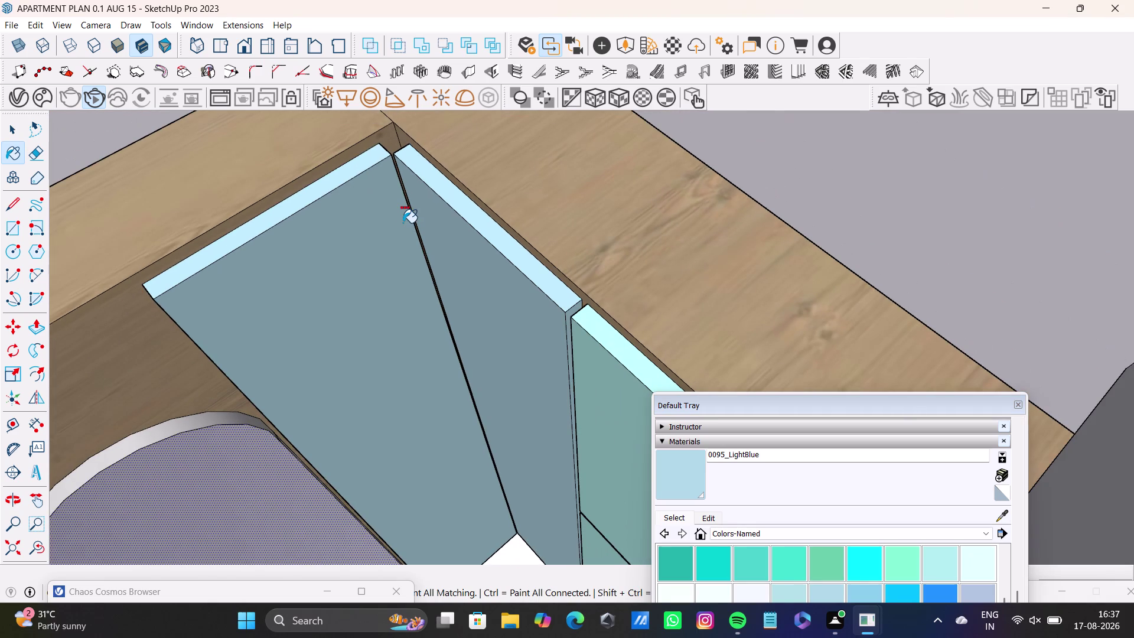
scroll(down, 3)
scroll(down, 3)
Paint the next shutter panels and the remaining shutter light blue.
middle_drag(414, 243, 407, 175)
middle_drag(474, 240, 609, 285)
scroll(up, 3)
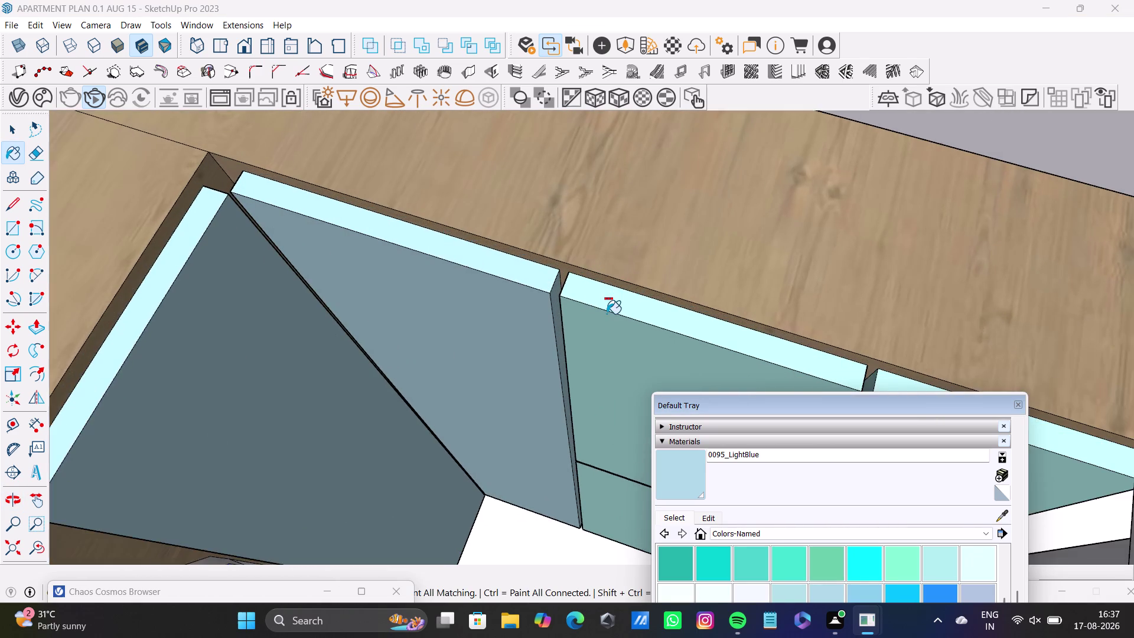
scroll(up, 3)
click(582, 272)
click(601, 288)
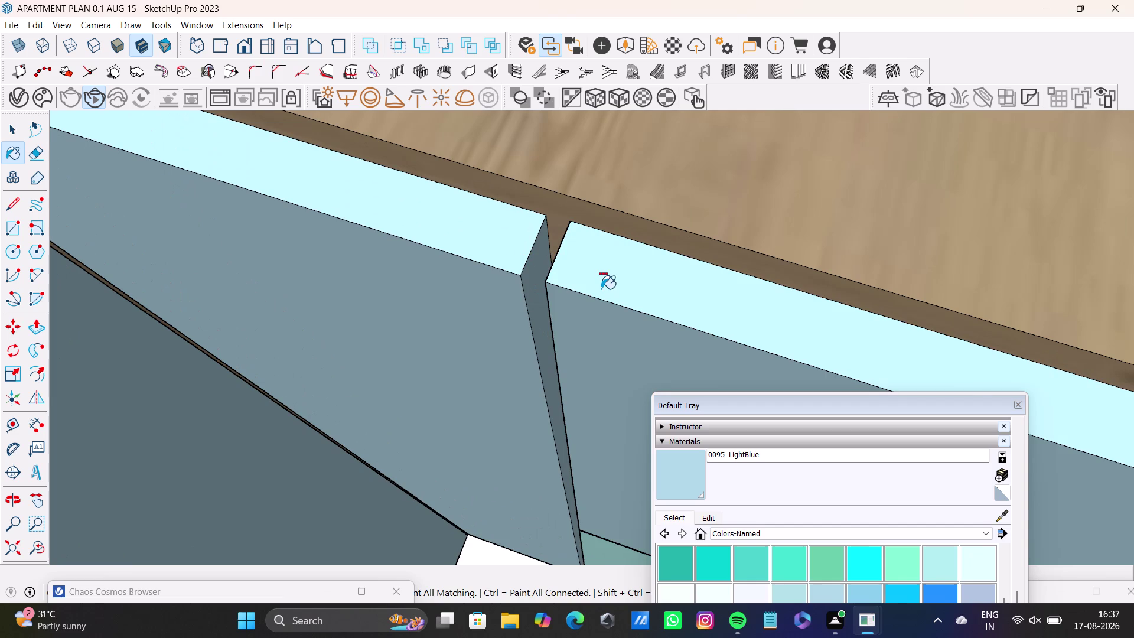
scroll(down, 3)
middle_drag(593, 342, 526, 171)
scroll(down, 3)
middle_drag(660, 292, 455, 235)
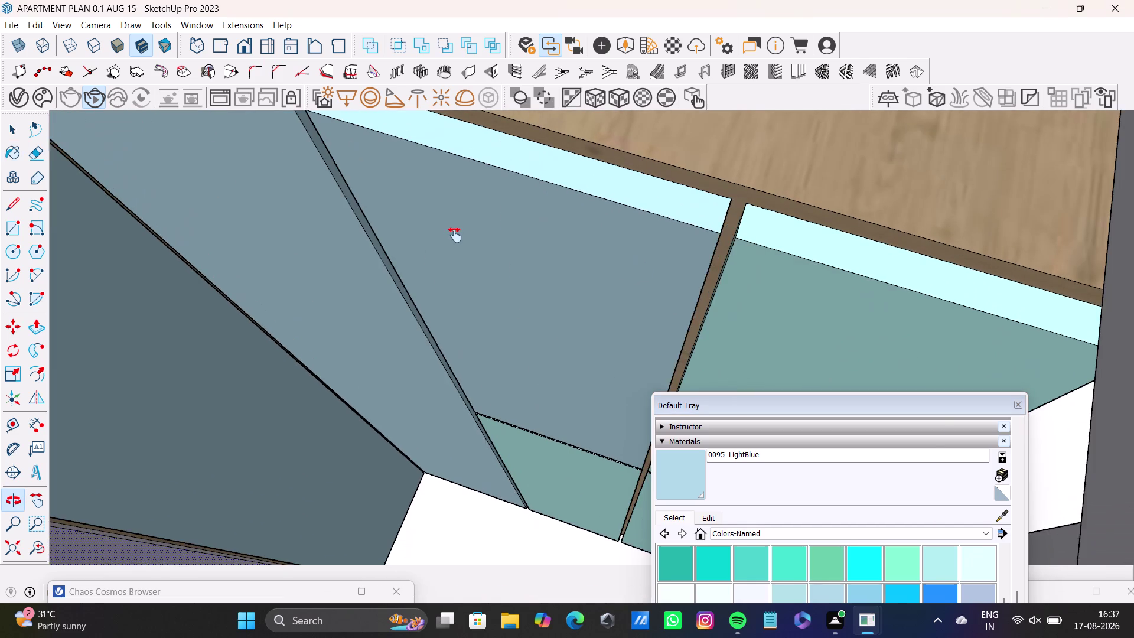
click(809, 252)
Orbit and zoom out to check the painted shutters and the whole apartment.
middle_drag(725, 323, 714, 237)
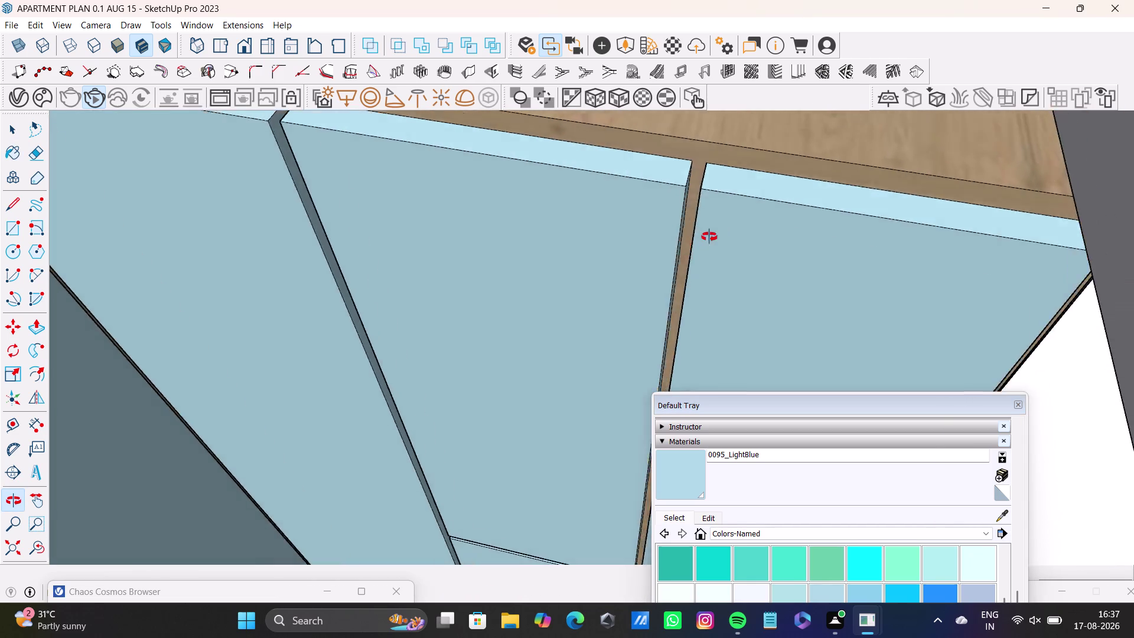
middle_drag(714, 237, 632, 302)
scroll(down, 3)
middle_drag(552, 282, 724, 303)
middle_drag(604, 288, 596, 329)
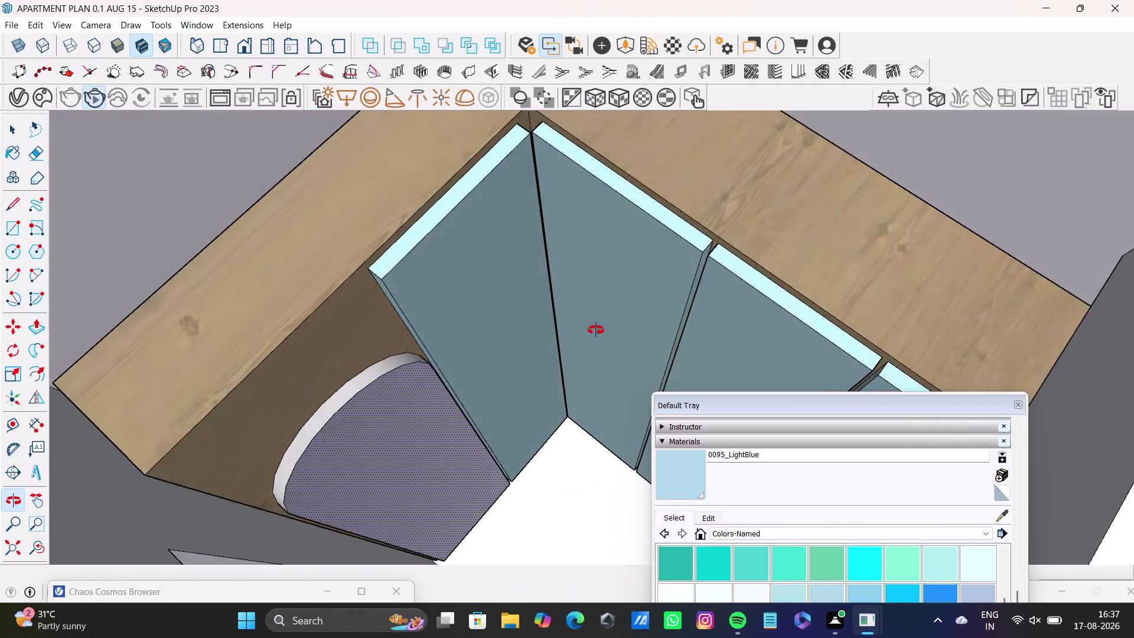
middle_drag(595, 330, 447, 319)
scroll(down, 3)
middle_drag(448, 305, 465, 202)
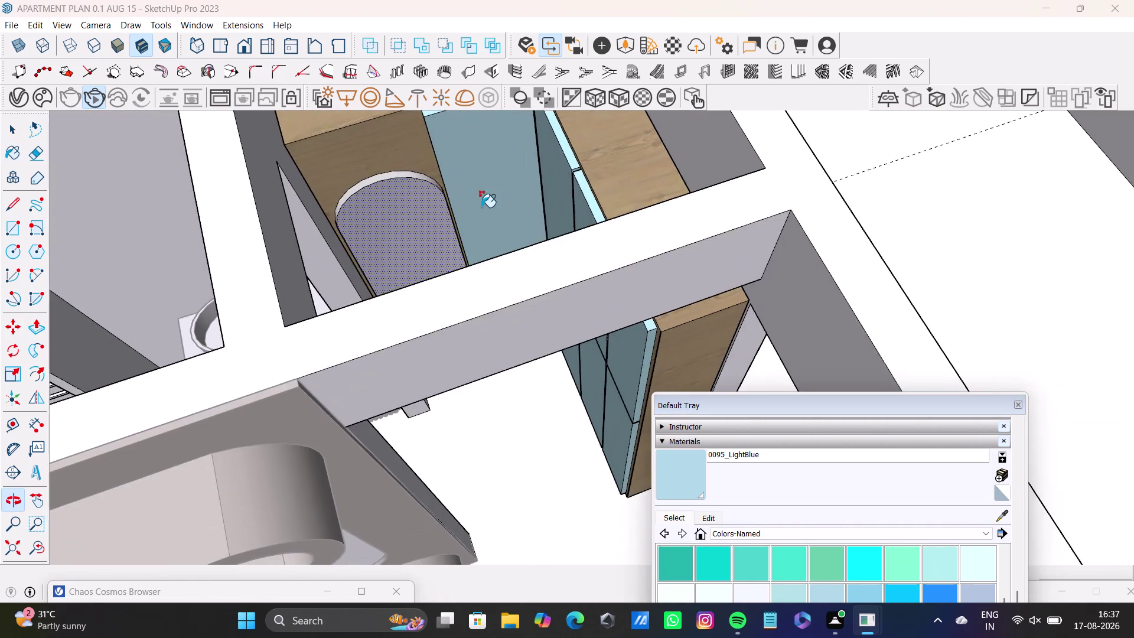
Orbit out to view the wall unit's front from the room, then switch to Select.
middle_drag(521, 311, 562, 174)
scroll(down, 3)
middle_drag(603, 384, 595, 207)
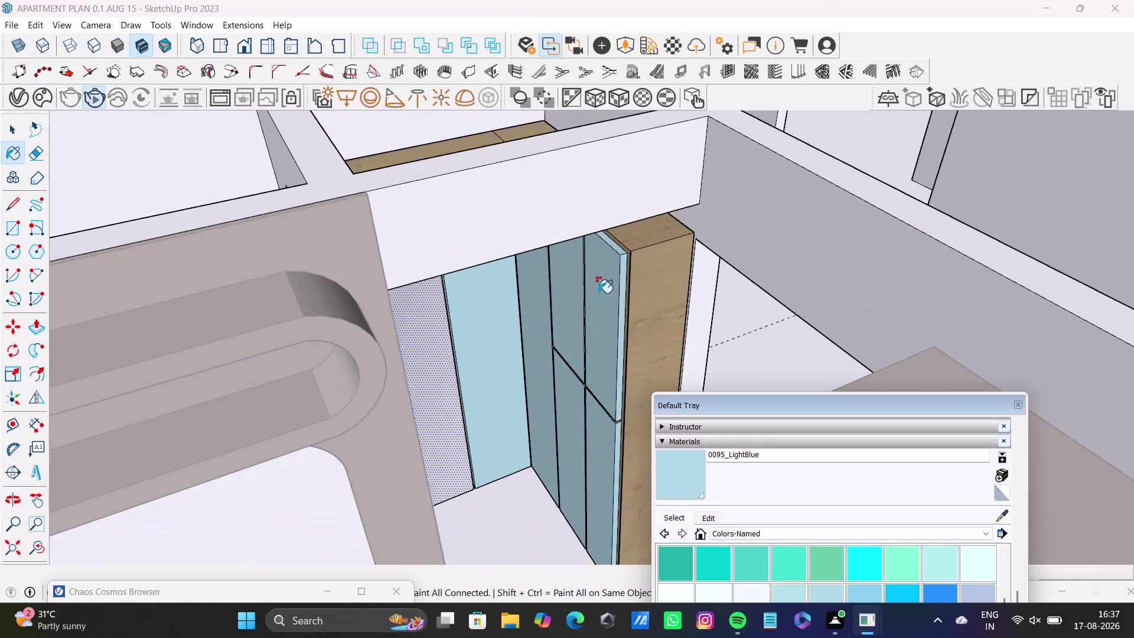
scroll(down, 3)
middle_drag(594, 309, 575, 246)
scroll(up, 3)
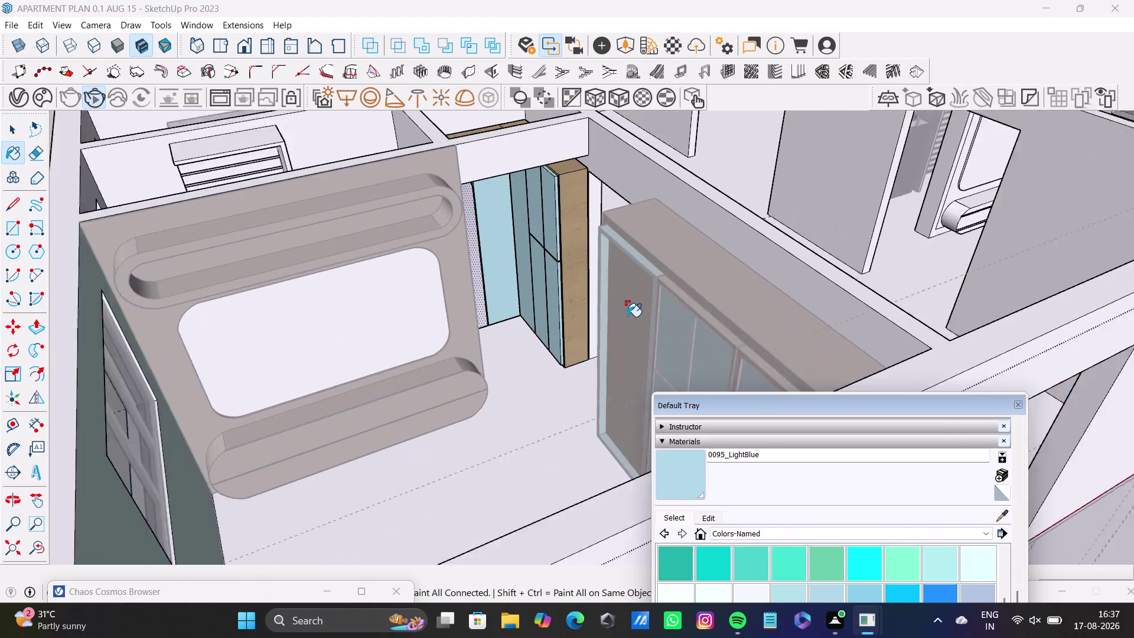
key(space)
middle_drag(595, 312, 673, 328)
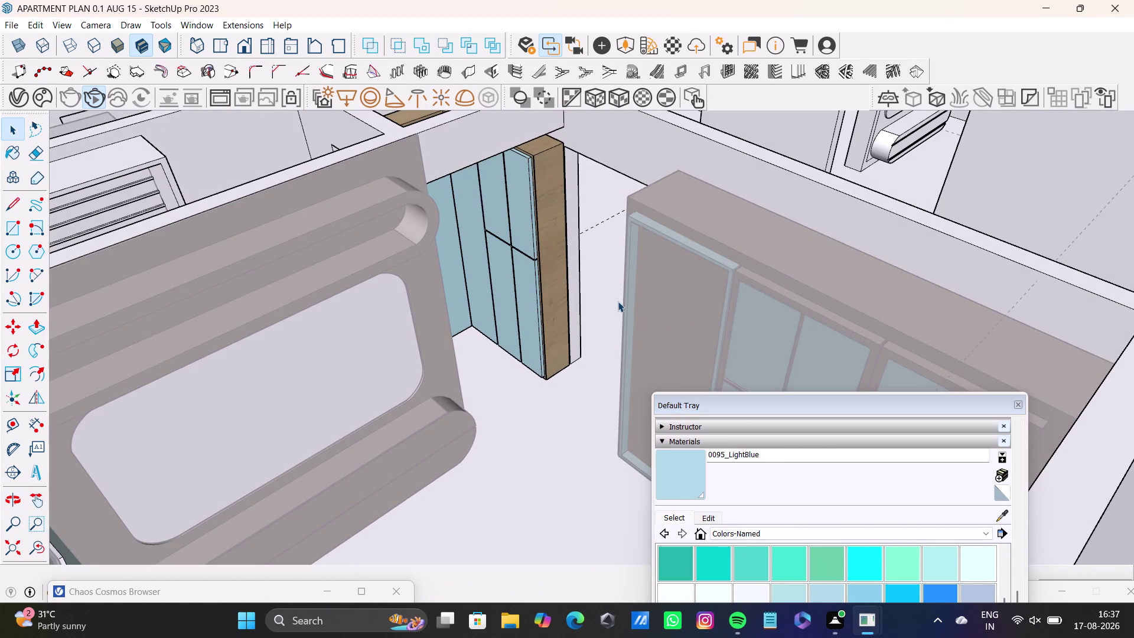
key(space)
key(space)
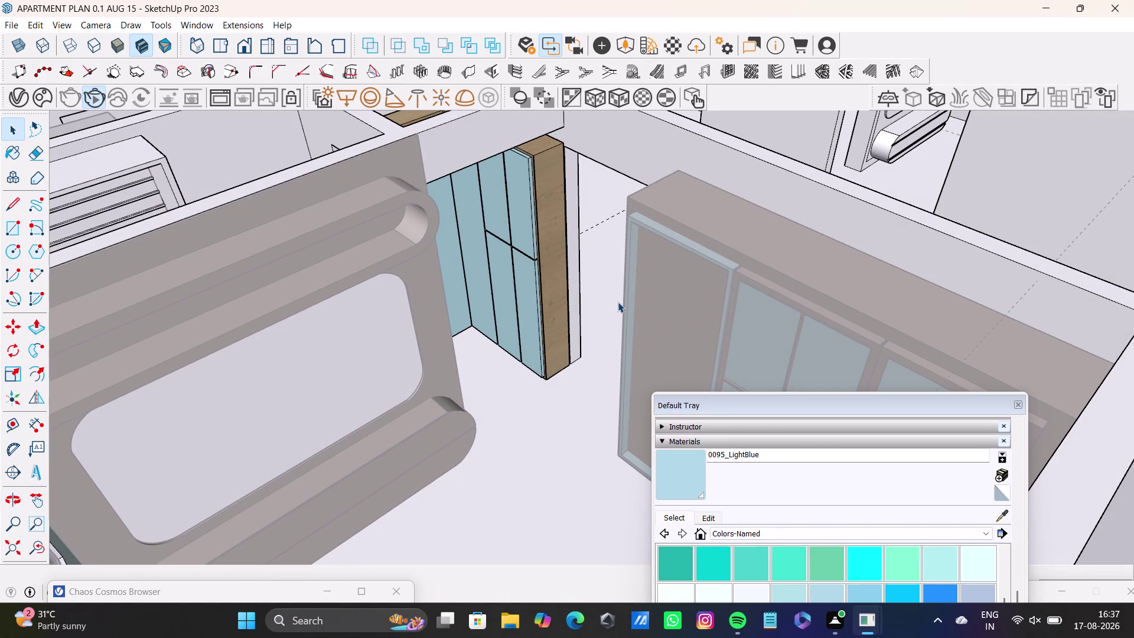